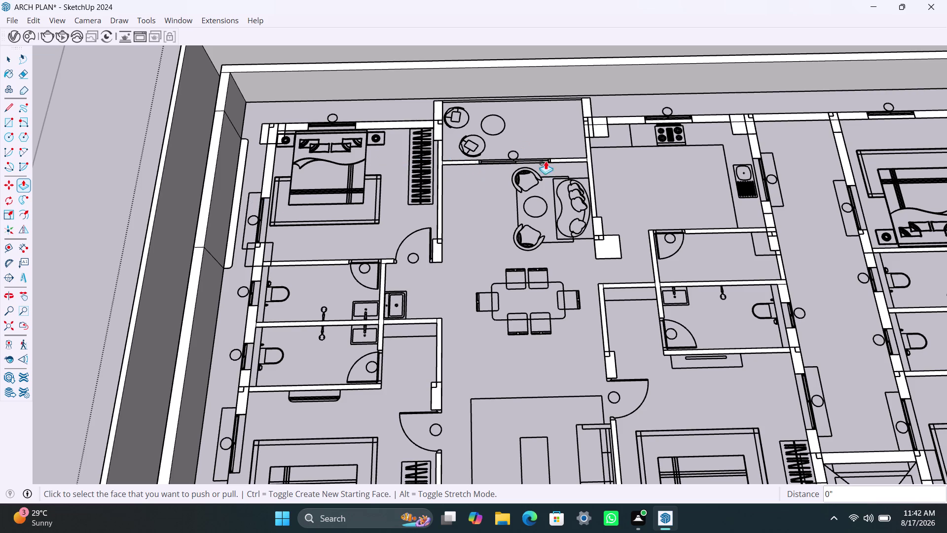
Push/Pull the bedroom's corner wall piece up to 10' 6".
click(263, 133)
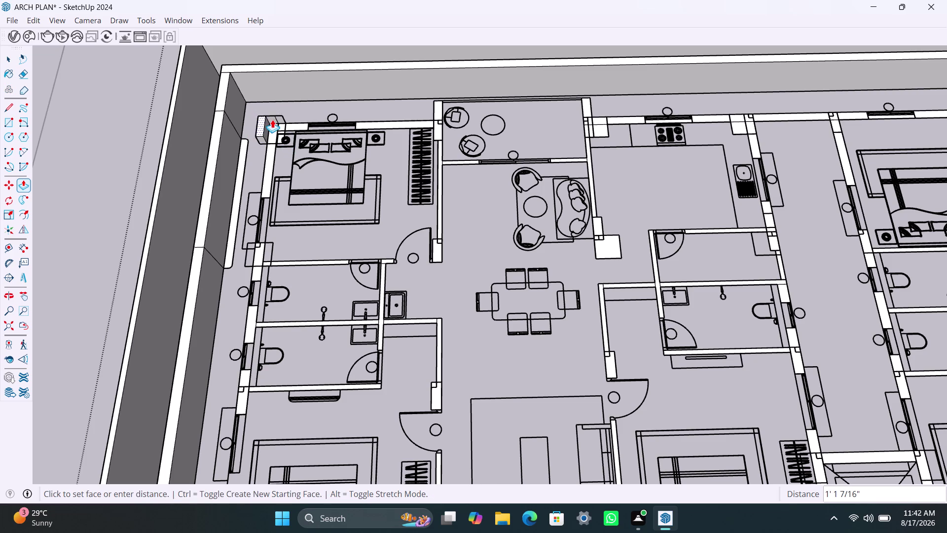
text(10)
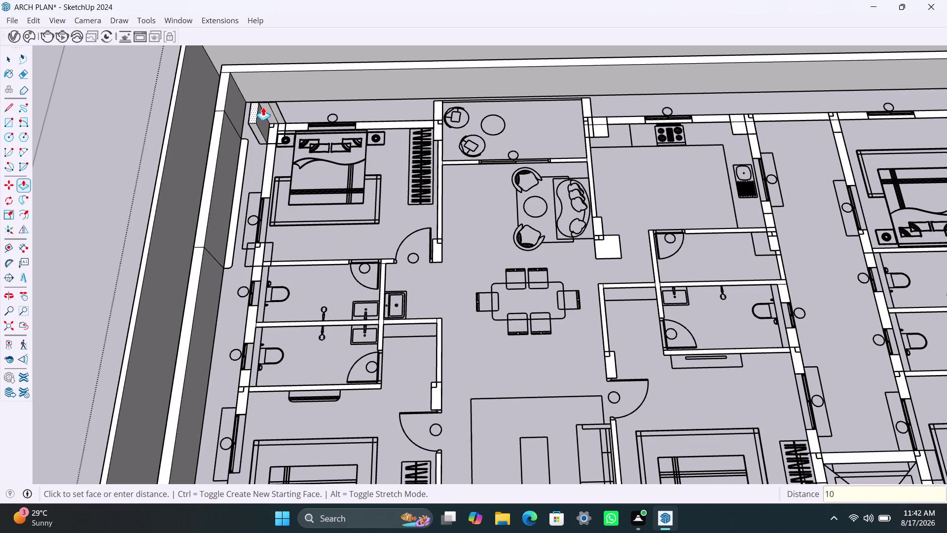
text('6)
text(")
key(Return)
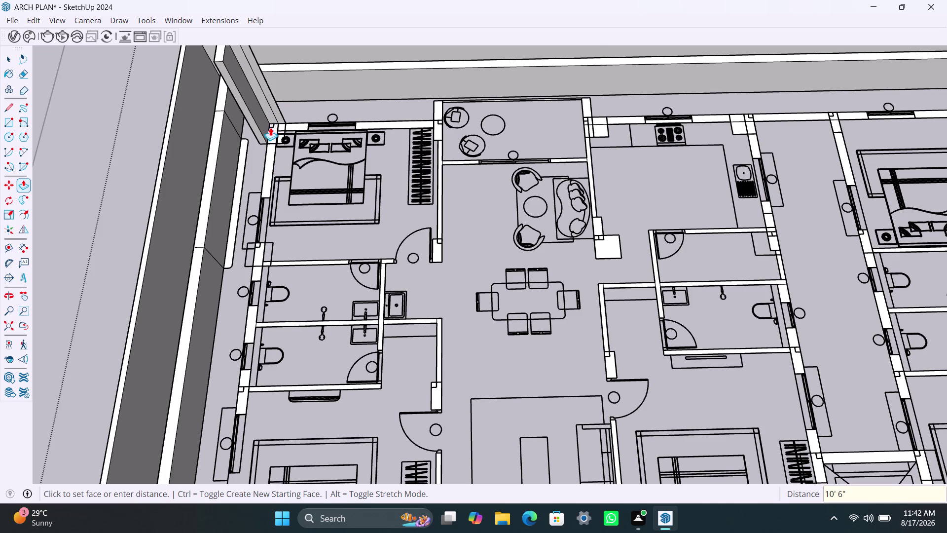
Repeat the 10' 6" height on the top wall pieces and the bedroom's left wall strip.
double_click(270, 127)
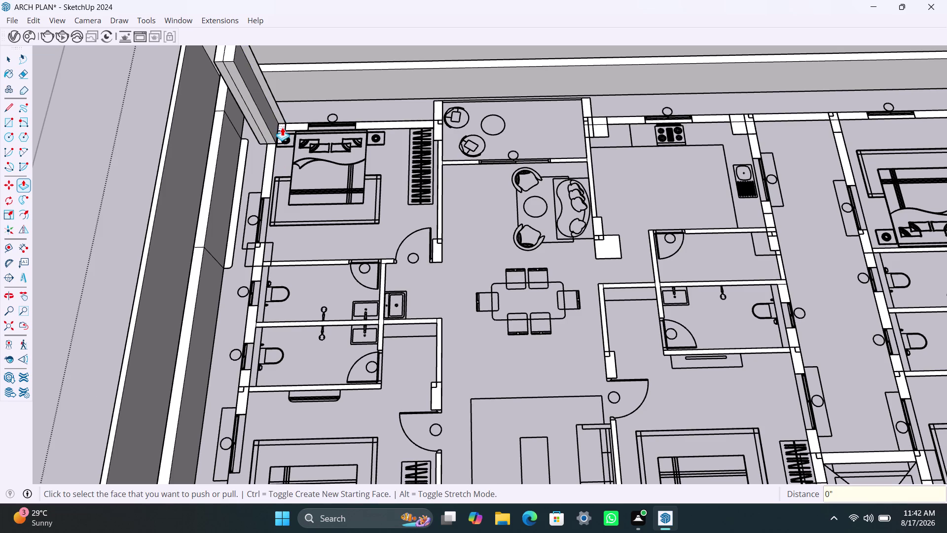
double_click(282, 128)
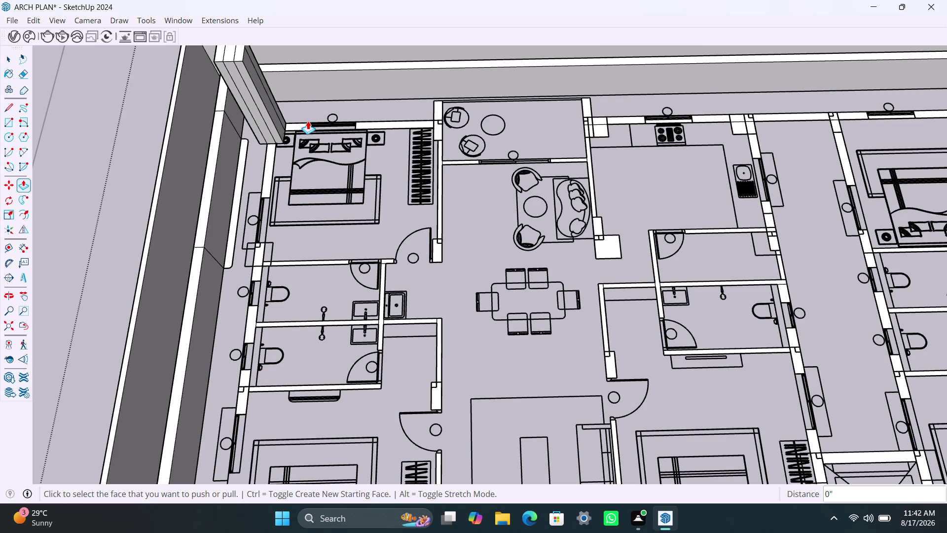
scroll(up, 3)
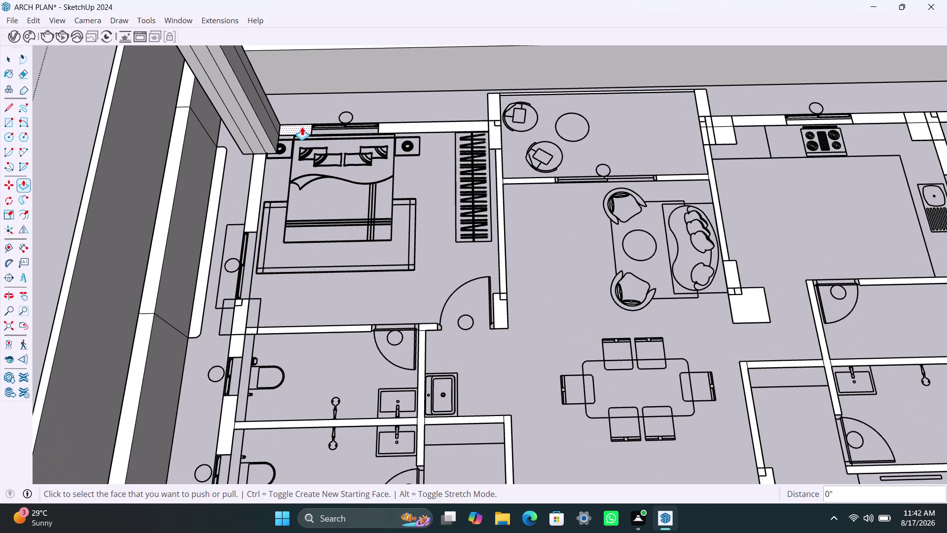
double_click(302, 127)
double_click(413, 127)
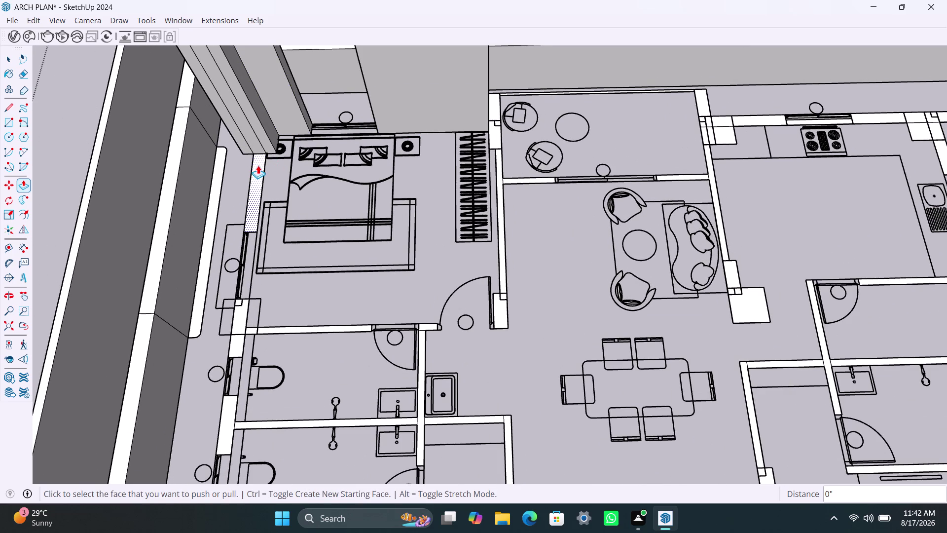
double_click(258, 165)
double_click(241, 311)
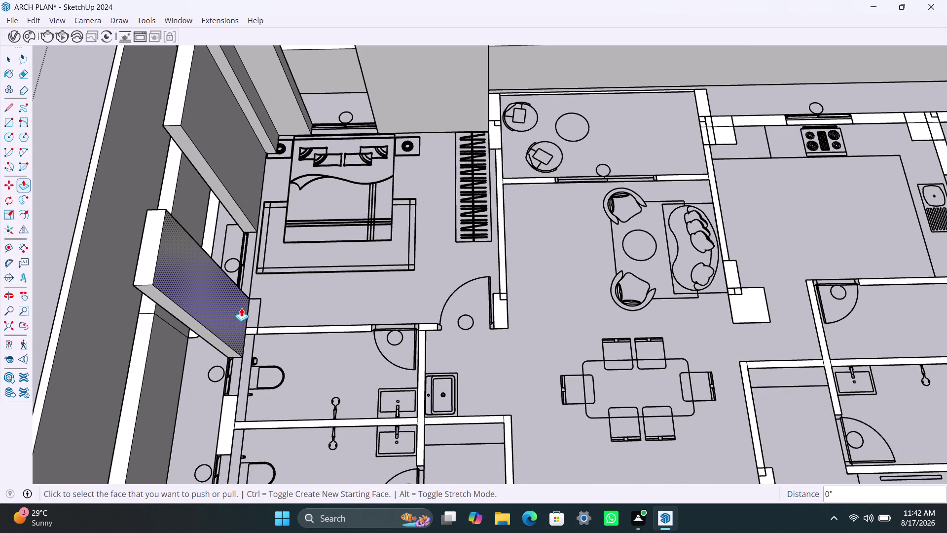
Raise the lower-left, bedroom–bathroom, bathroom side and bedroom-door walls to that height.
double_click(231, 401)
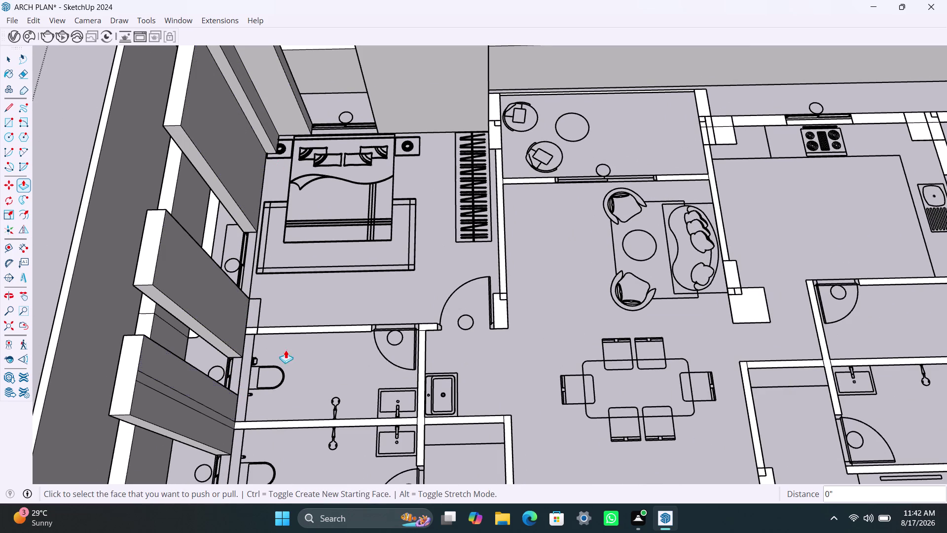
double_click(295, 327)
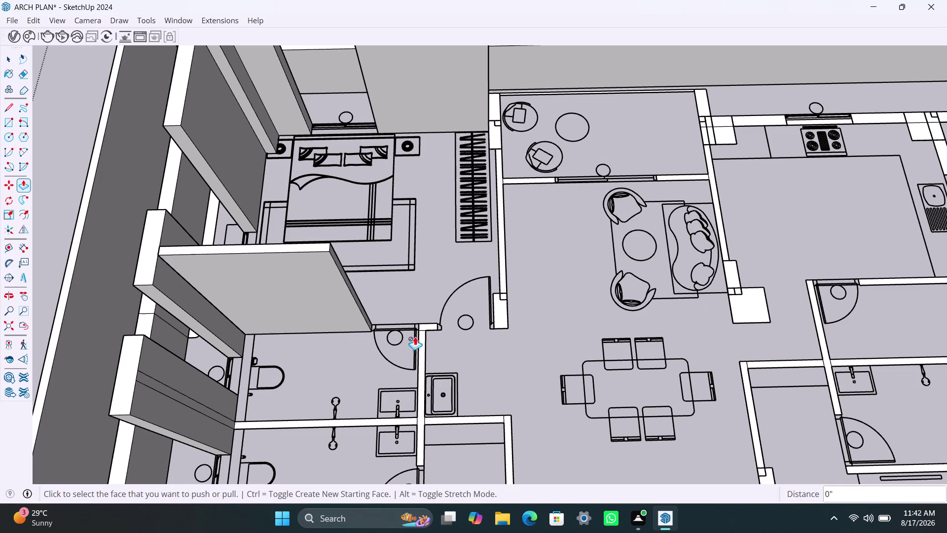
double_click(428, 328)
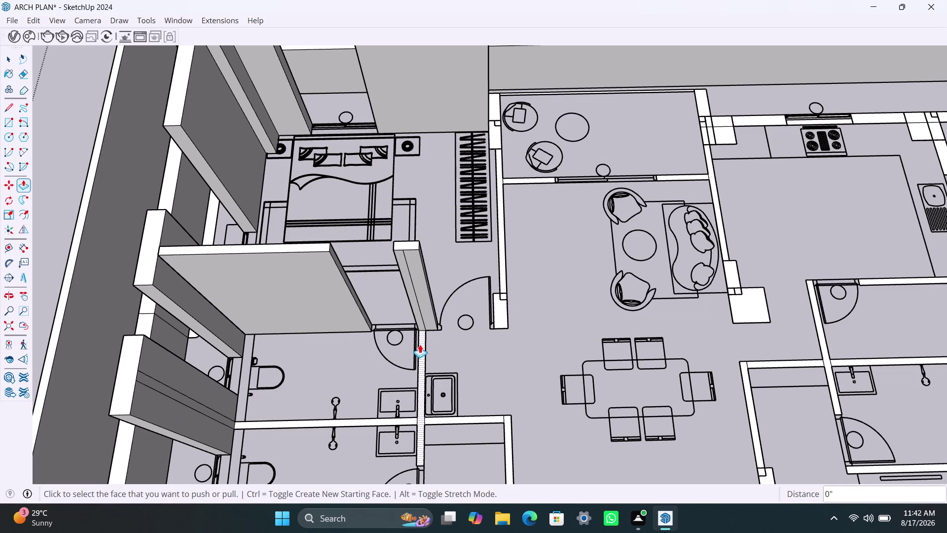
double_click(420, 344)
double_click(499, 310)
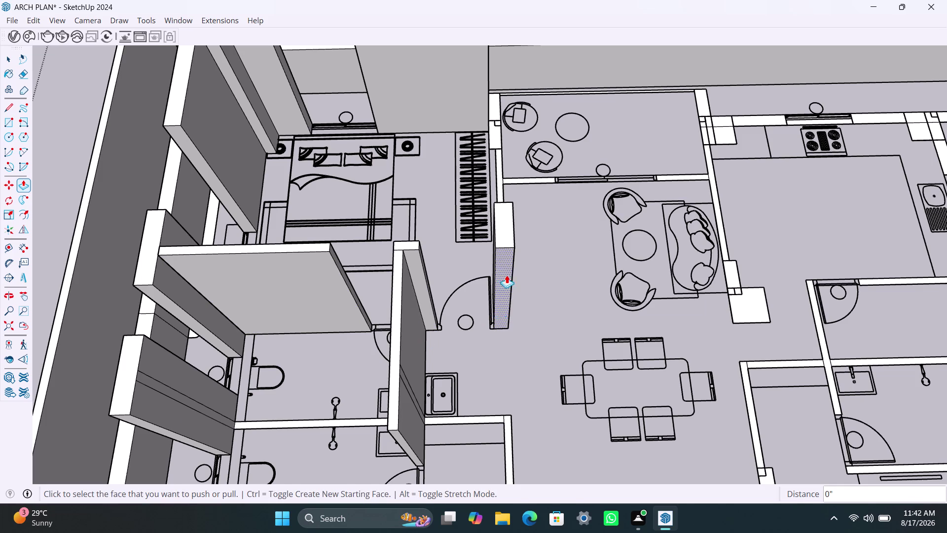
double_click(498, 176)
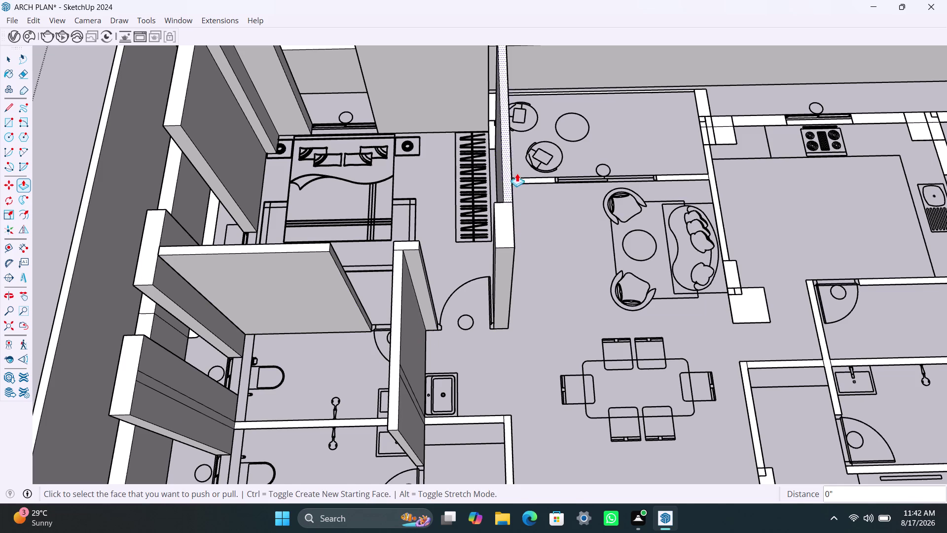
scroll(up, 3)
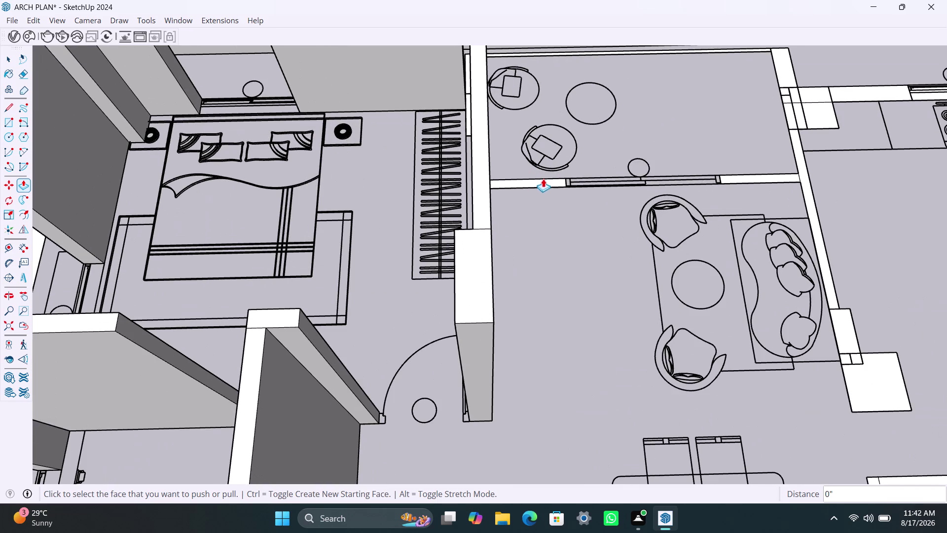
Raise the bedroom–balcony wall and the living room's right wall pieces to wall height.
double_click(549, 180)
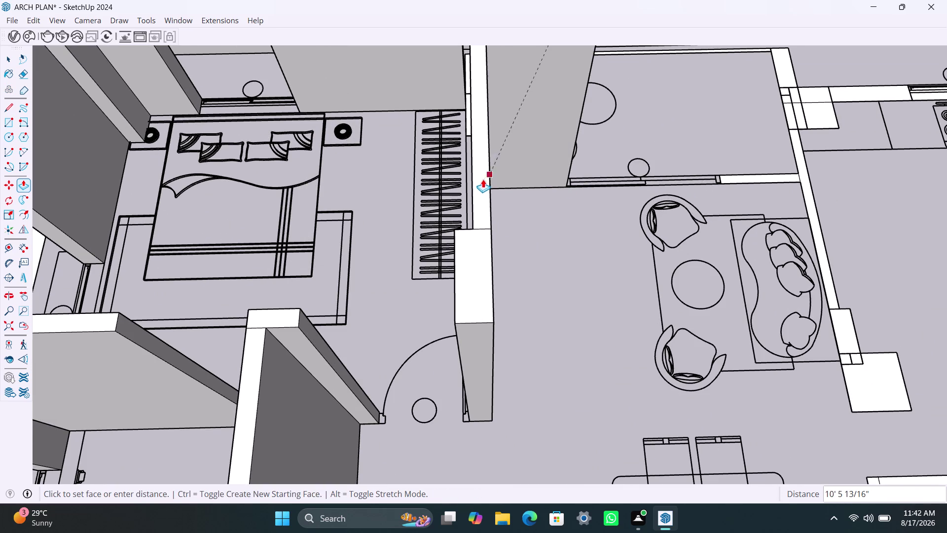
click(482, 182)
scroll(down, 3)
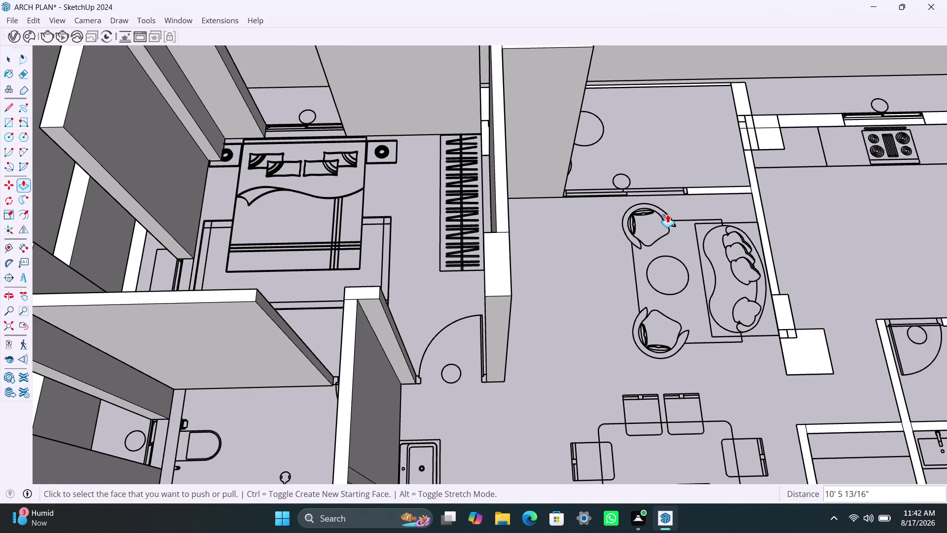
double_click(712, 188)
double_click(761, 209)
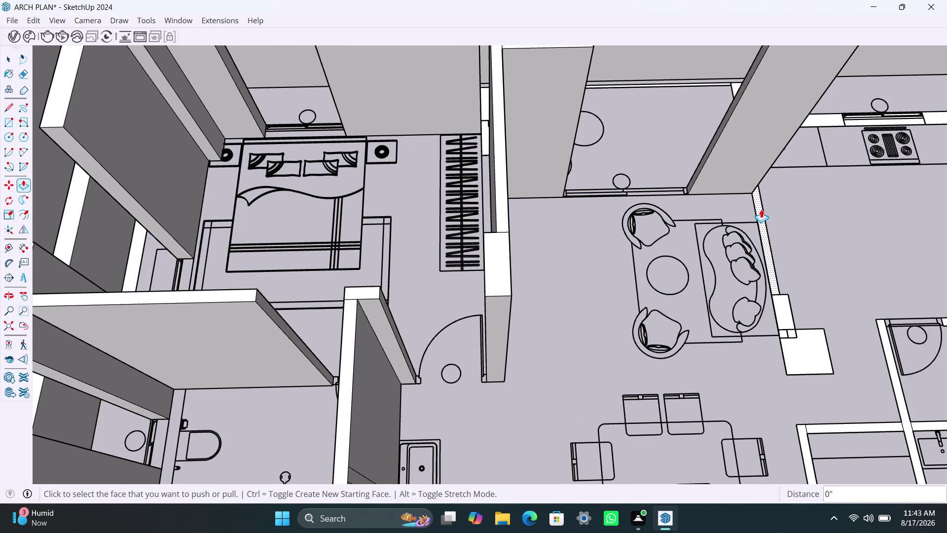
double_click(785, 297)
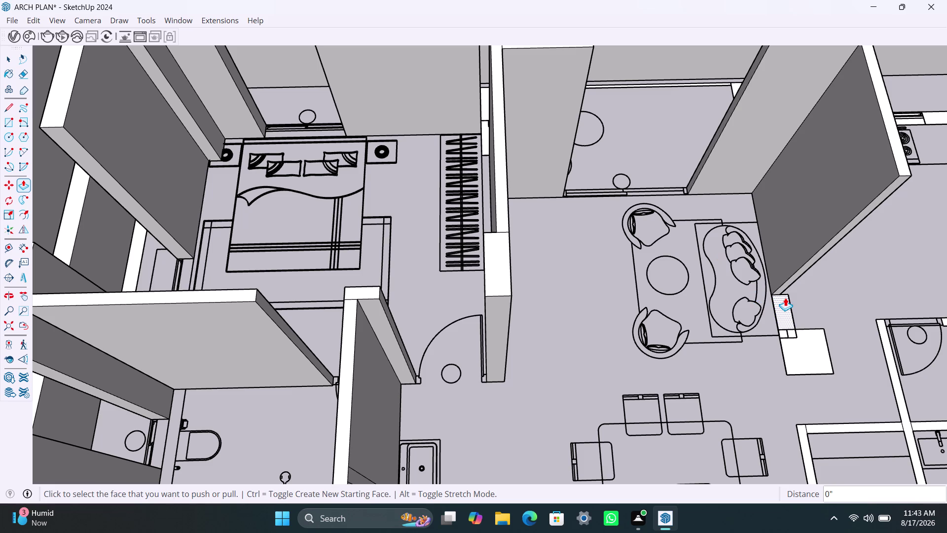
Pull up the square column beside the sofa, snapping its height to the wall top.
click(803, 346)
click(798, 346)
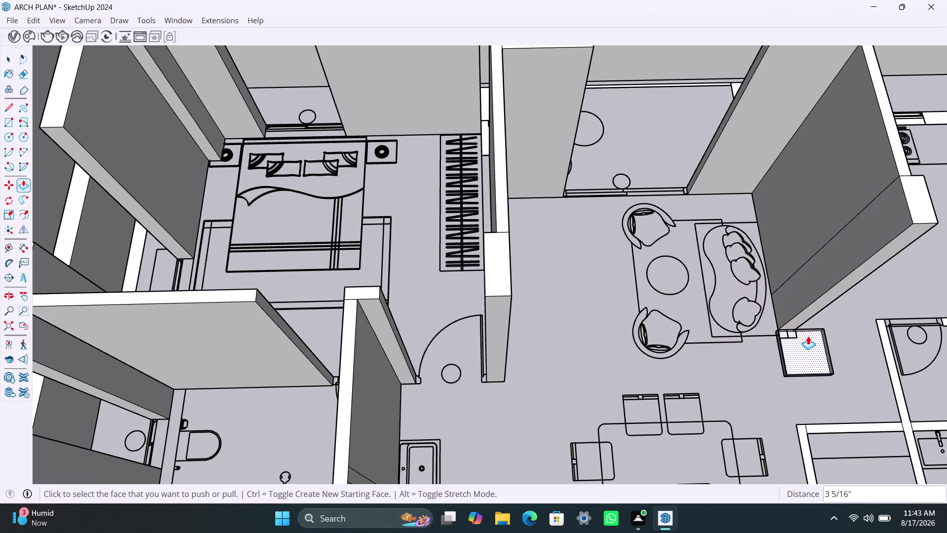
key(ctrl+z)
click(806, 333)
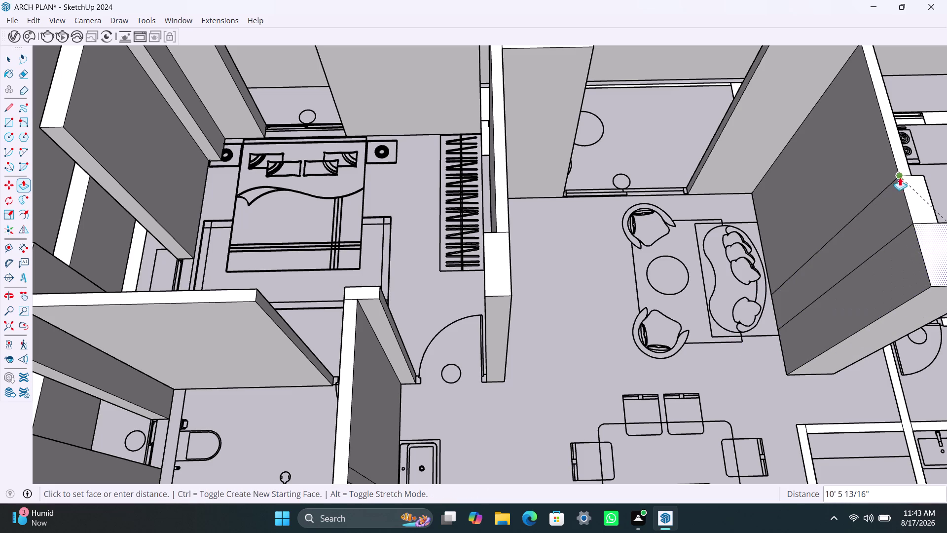
click(914, 184)
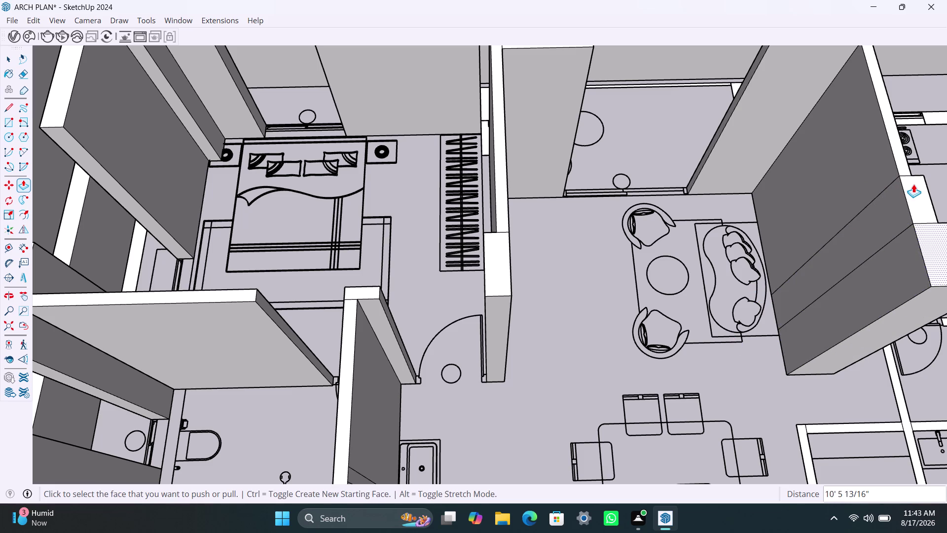
scroll(down, 3)
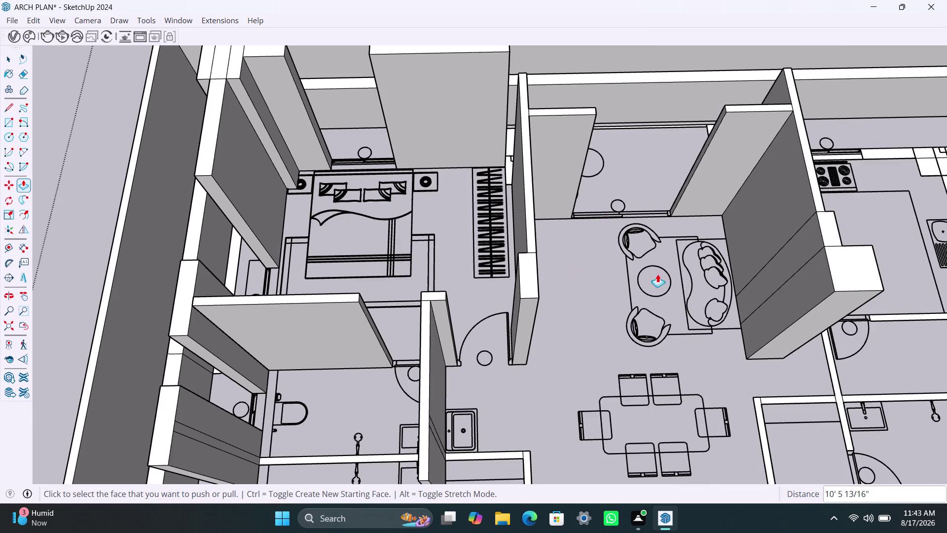
scroll(down, 3)
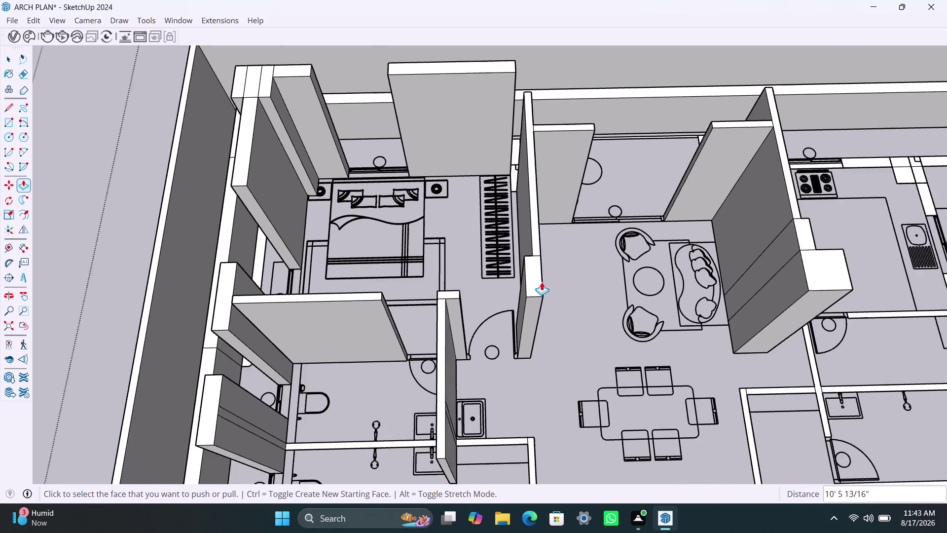
middle_drag(553, 242, 483, 317)
scroll(up, 3)
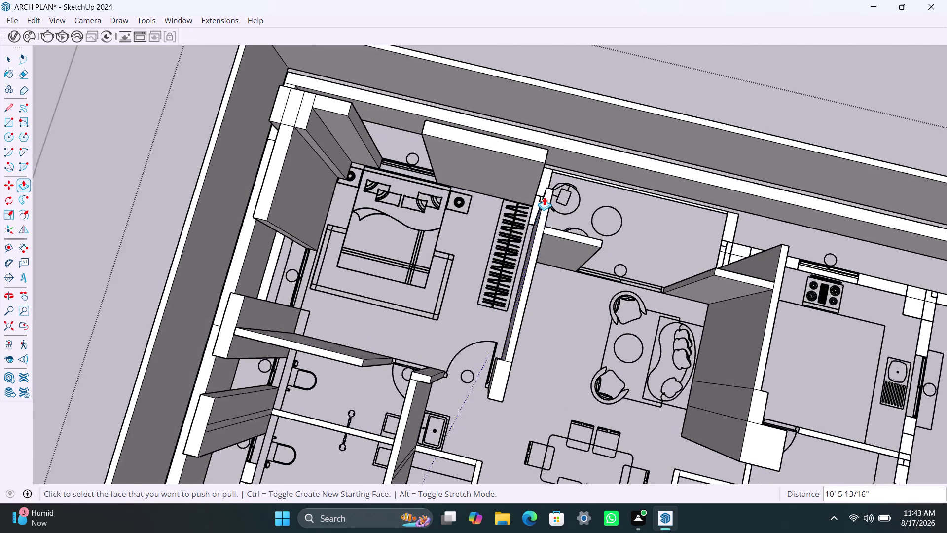
scroll(up, 3)
Raise the balcony's thin outer wall strip to full height.
double_click(543, 165)
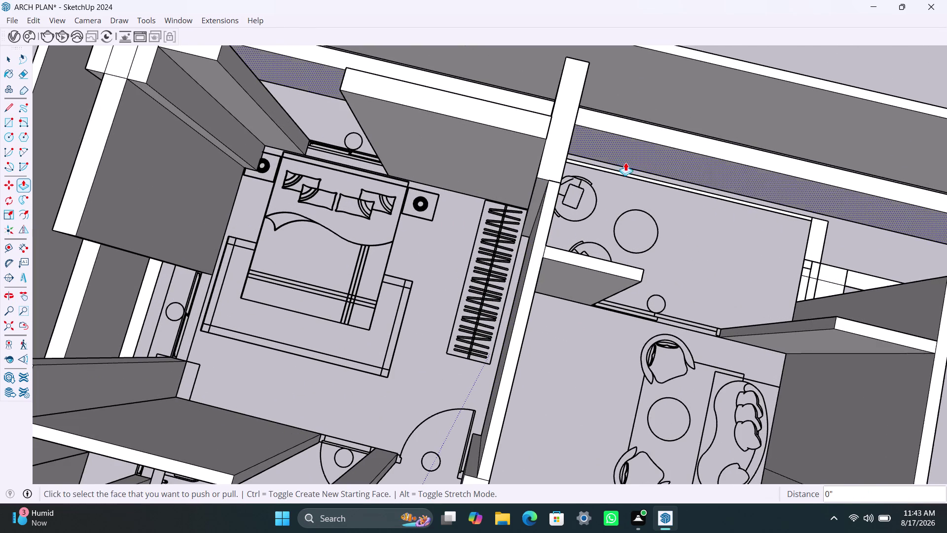
scroll(up, 3)
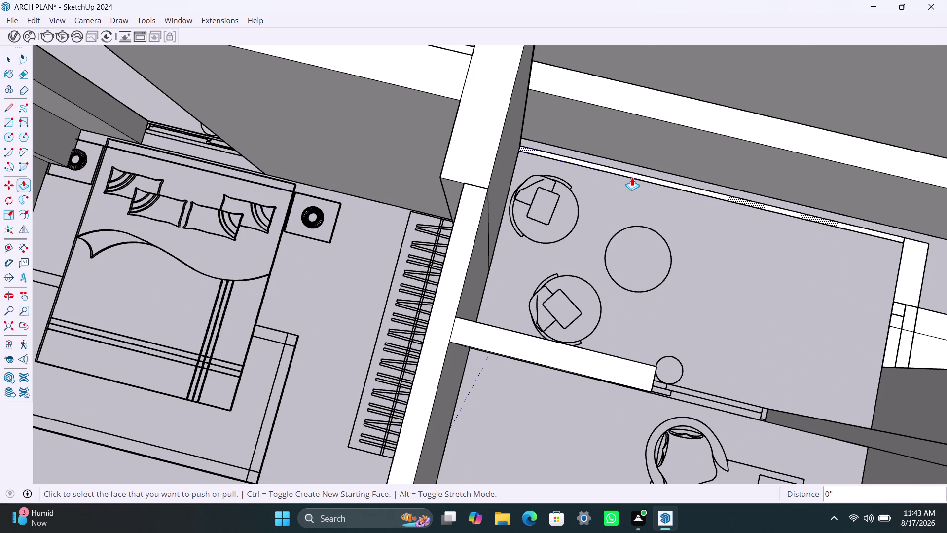
double_click(632, 177)
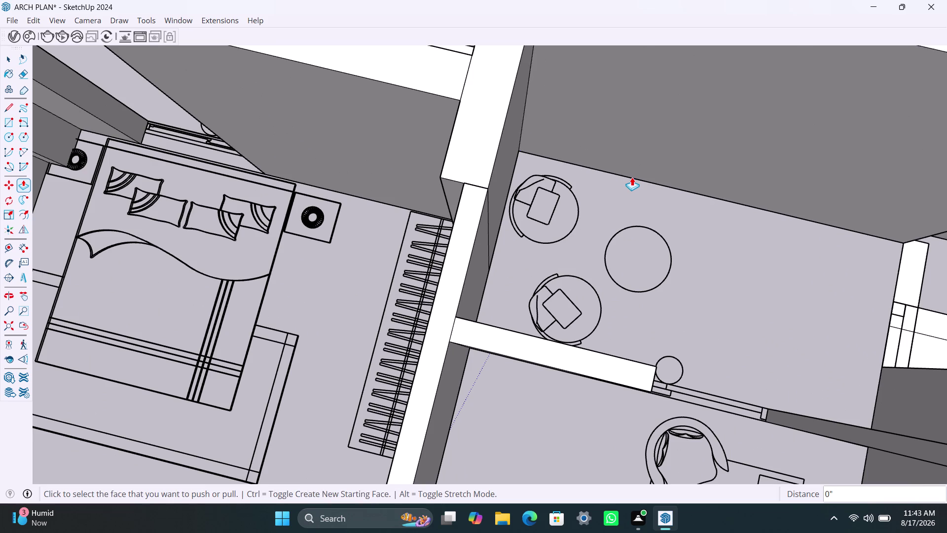
scroll(down, 3)
scroll(down, 3)
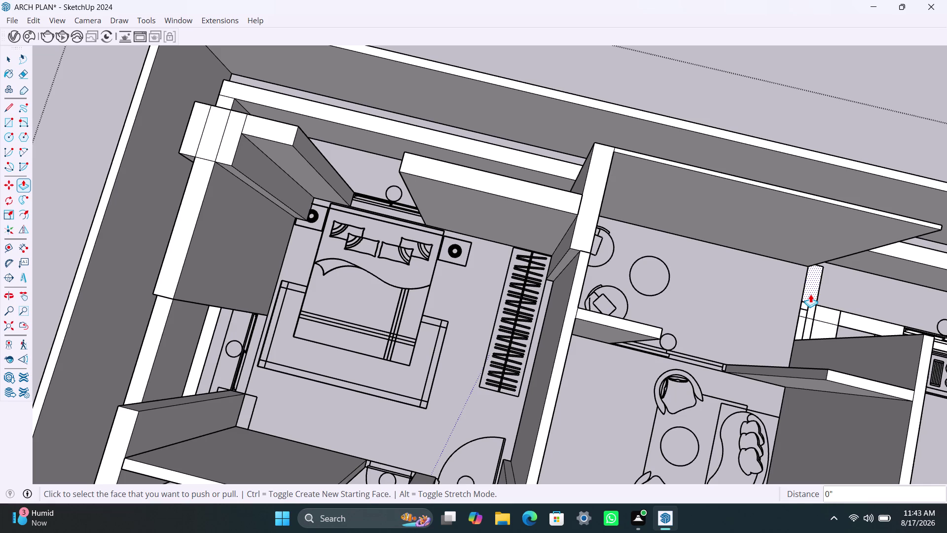
Raise the short wall pieces at the balcony's right end to full height.
double_click(811, 294)
double_click(808, 313)
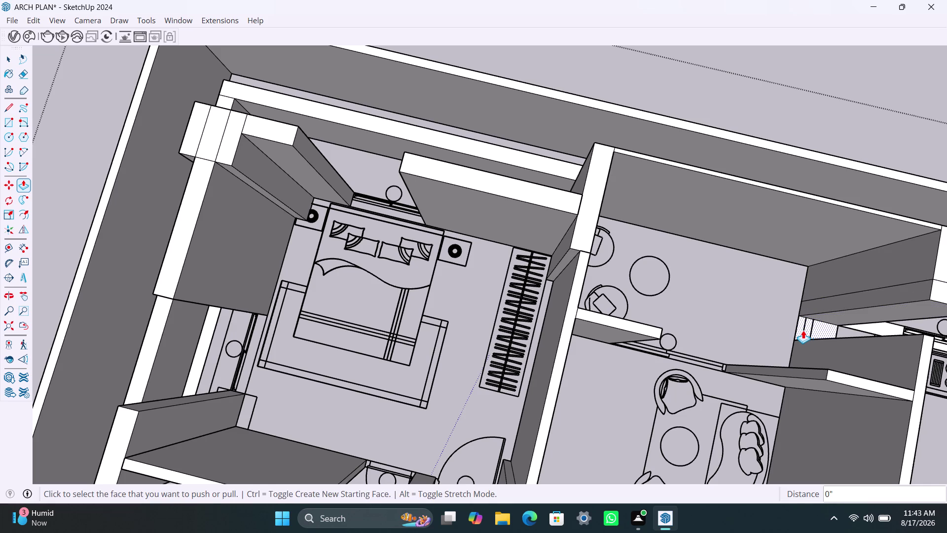
double_click(803, 330)
scroll(down, 3)
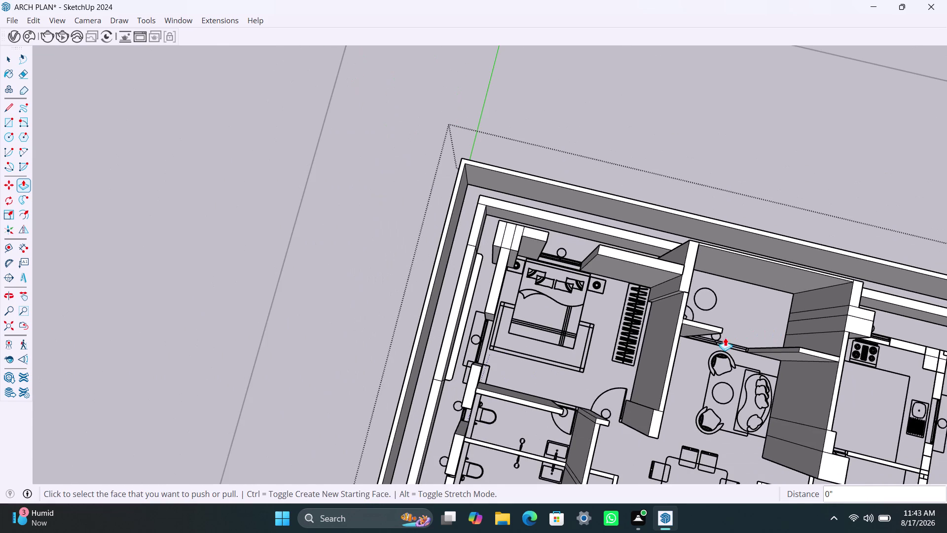
Raise the wall between the two bathrooms and the walls by the sink and dining area.
scroll(down, 3)
middle_drag(528, 372, 521, 274)
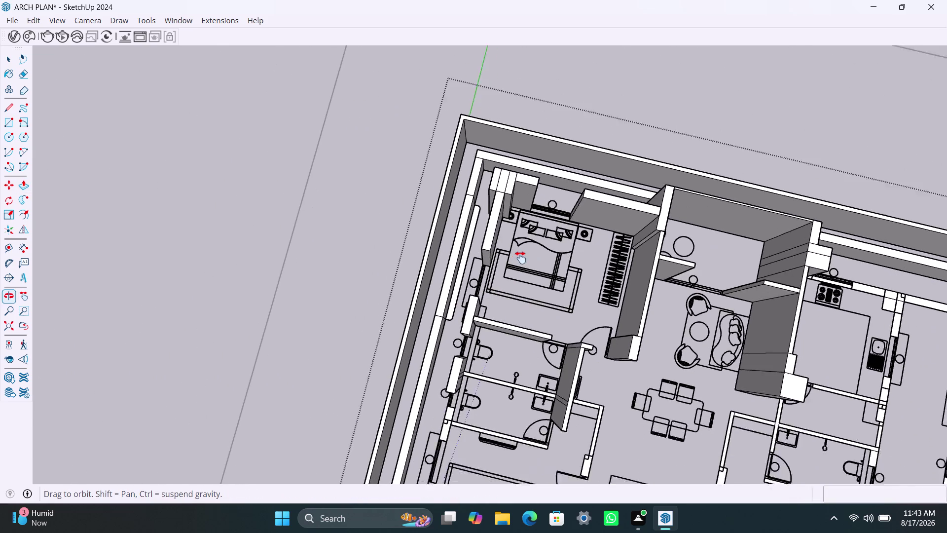
middle_drag(521, 275, 512, 225)
scroll(up, 3)
double_click(471, 286)
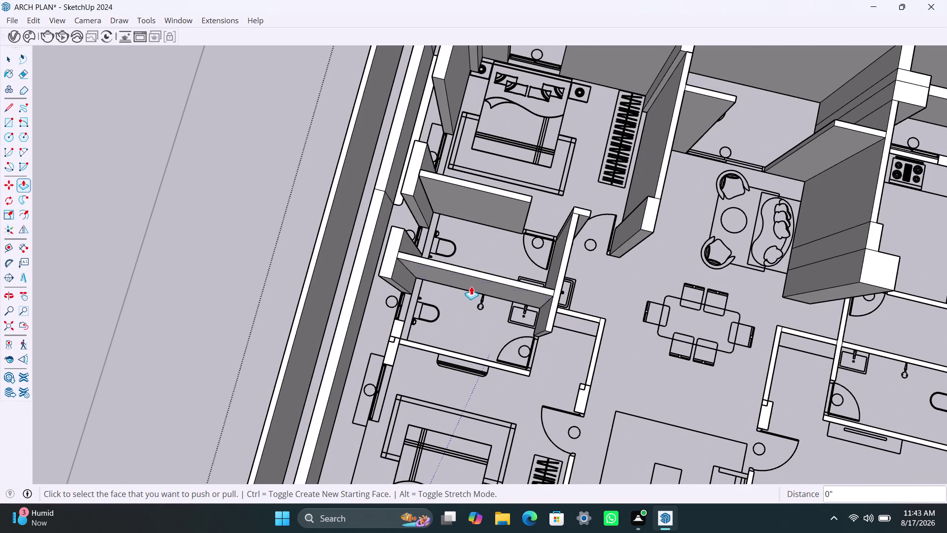
scroll(up, 3)
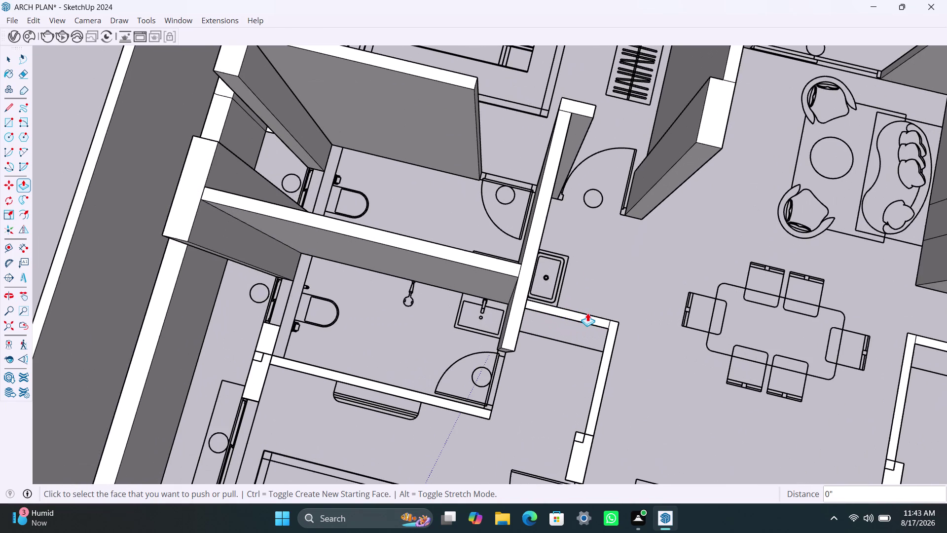
double_click(591, 317)
double_click(612, 345)
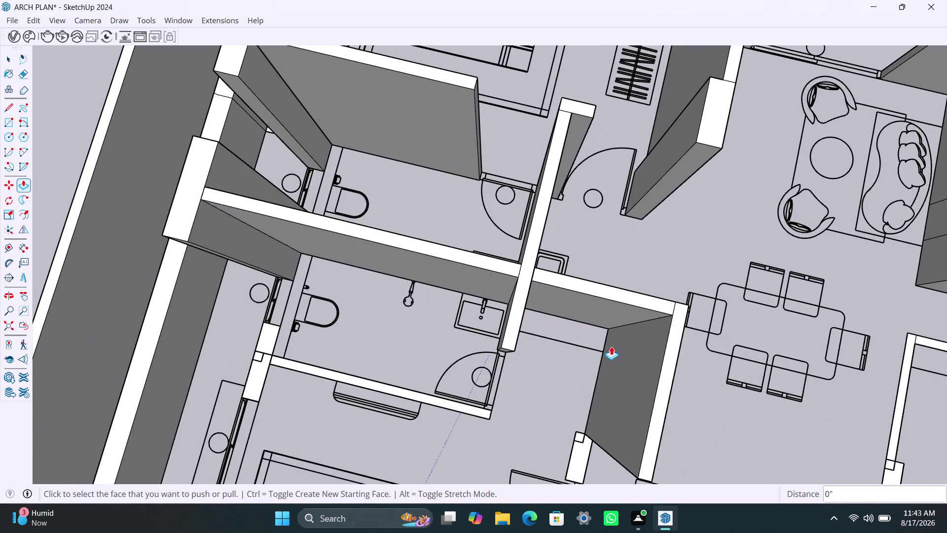
Raise the corridor wall piece and the walls below and beside the lower bathroom.
double_click(583, 455)
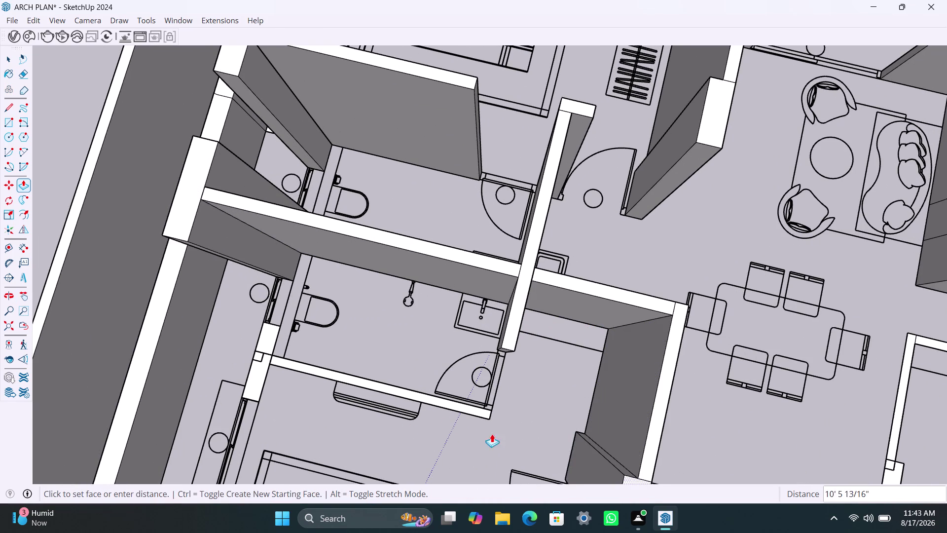
click(660, 402)
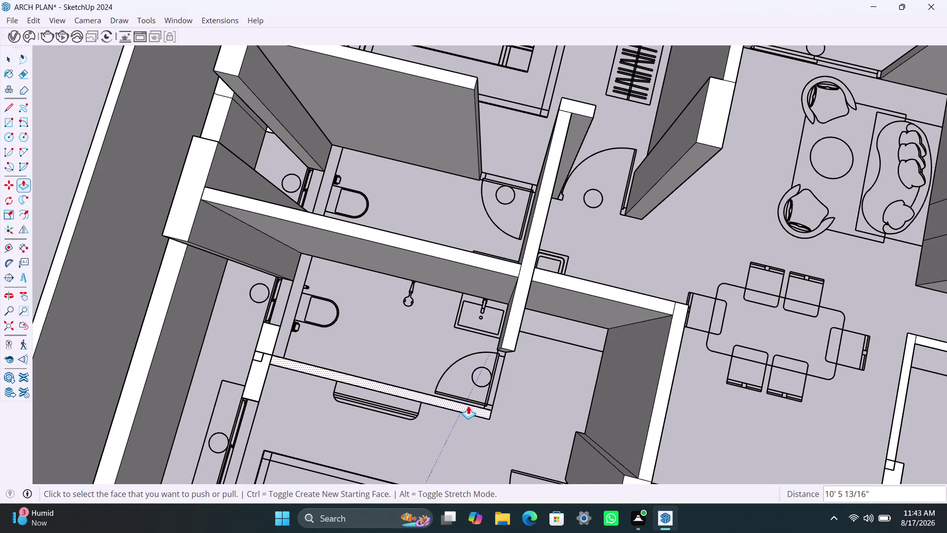
double_click(470, 409)
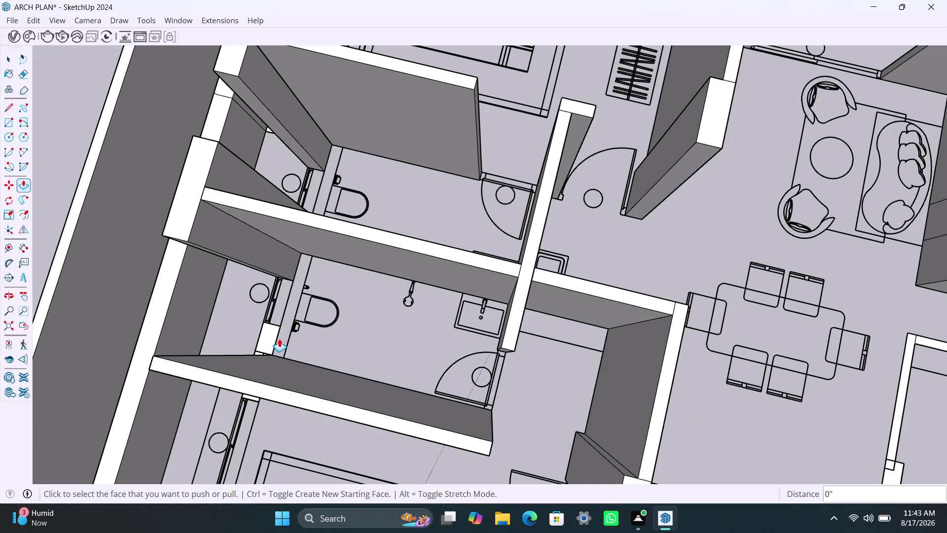
double_click(272, 334)
scroll(down, 3)
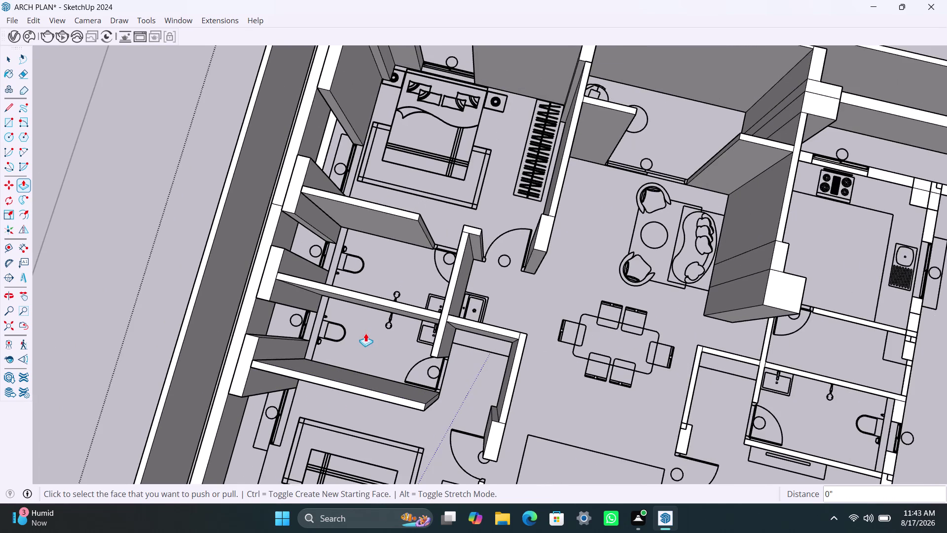
middle_drag(365, 333, 378, 193)
scroll(up, 3)
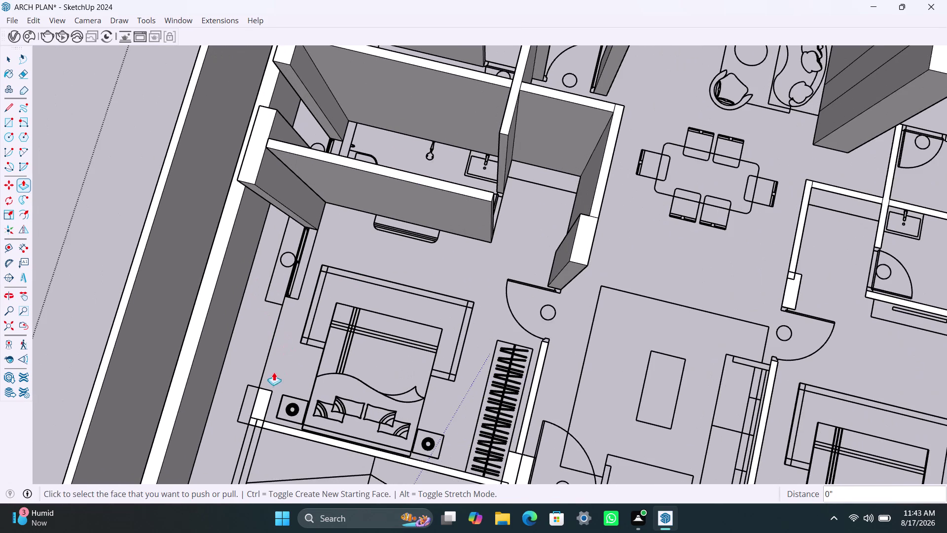
scroll(down, 3)
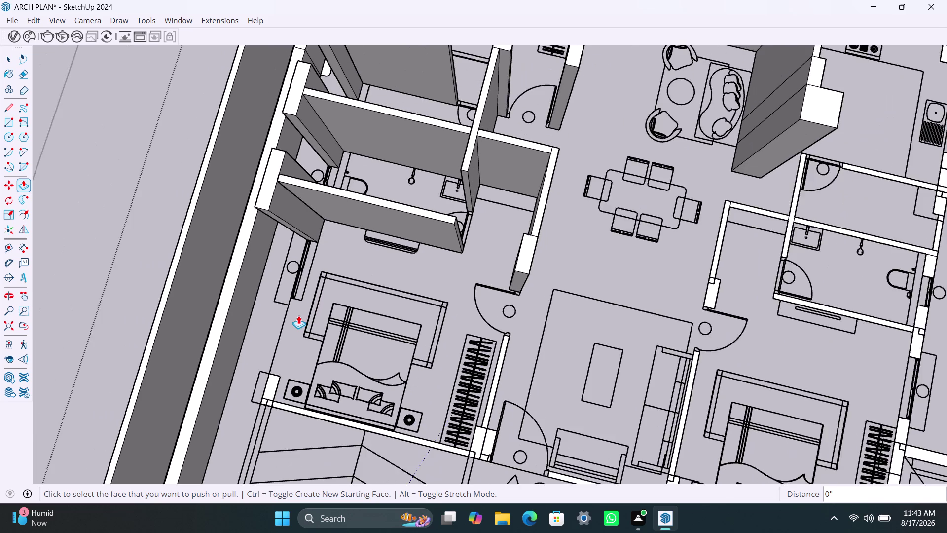
scroll(down, 3)
middle_drag(282, 332, 388, 287)
scroll(down, 3)
scroll(up, 3)
scroll(up, 3)
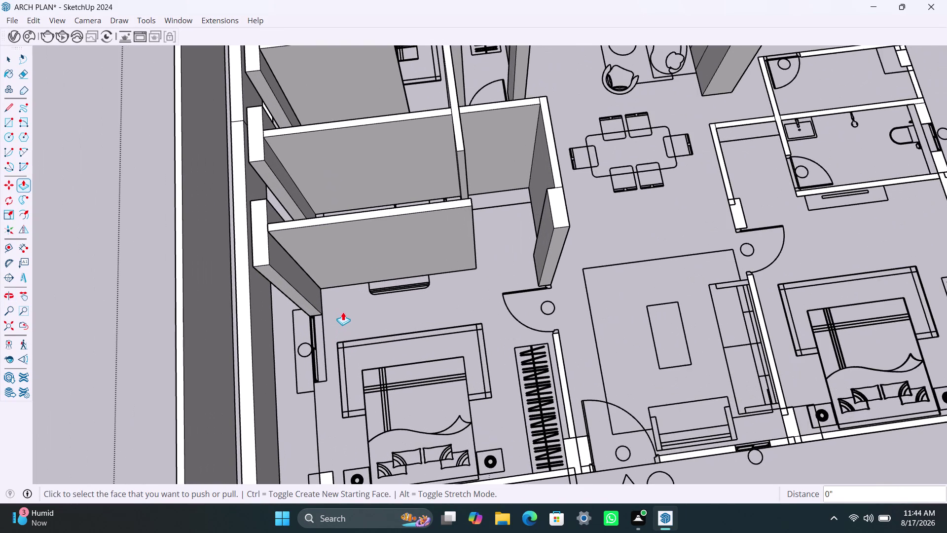
Draw a rectangle across the gap in the lower bedroom's left wall.
key(r)
scroll(up, 3)
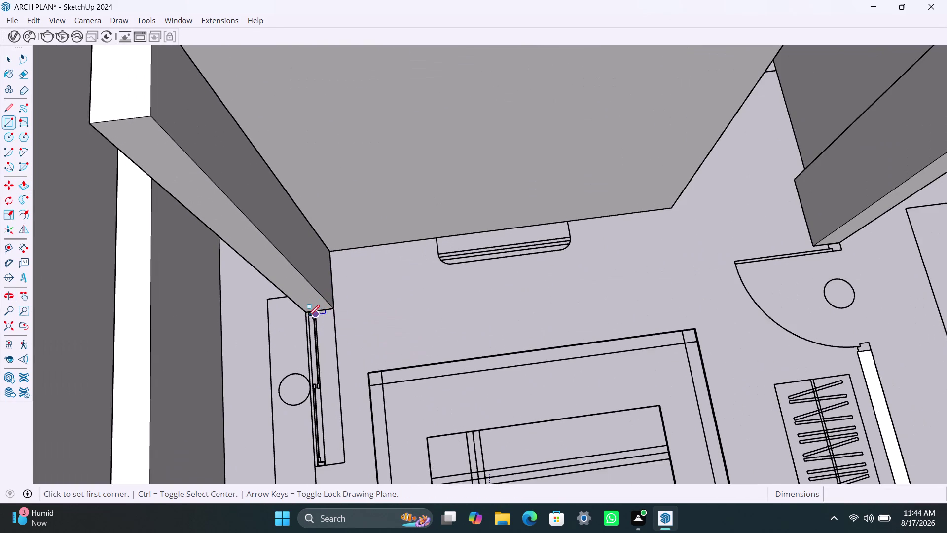
scroll(down, 3)
scroll(down, 3)
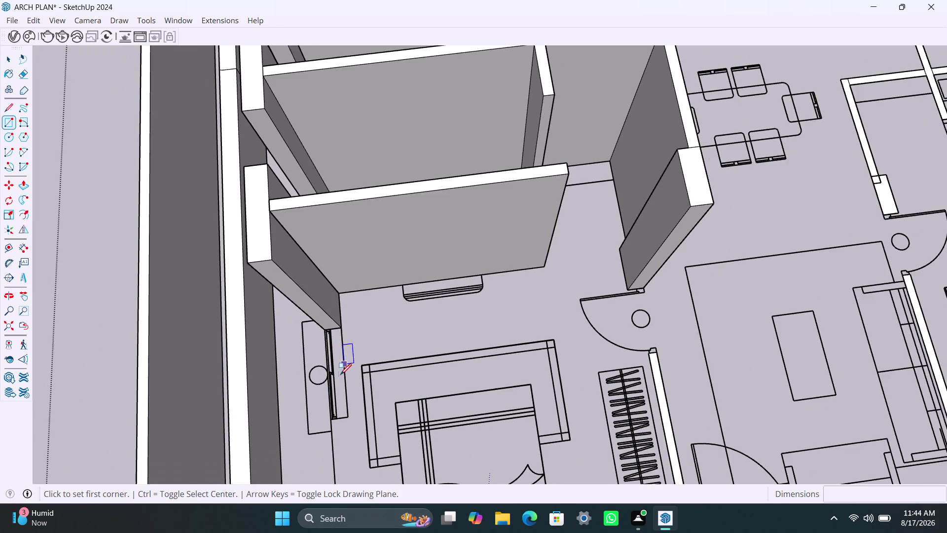
scroll(down, 3)
scroll(down, 3)
middle_drag(347, 421, 295, 305)
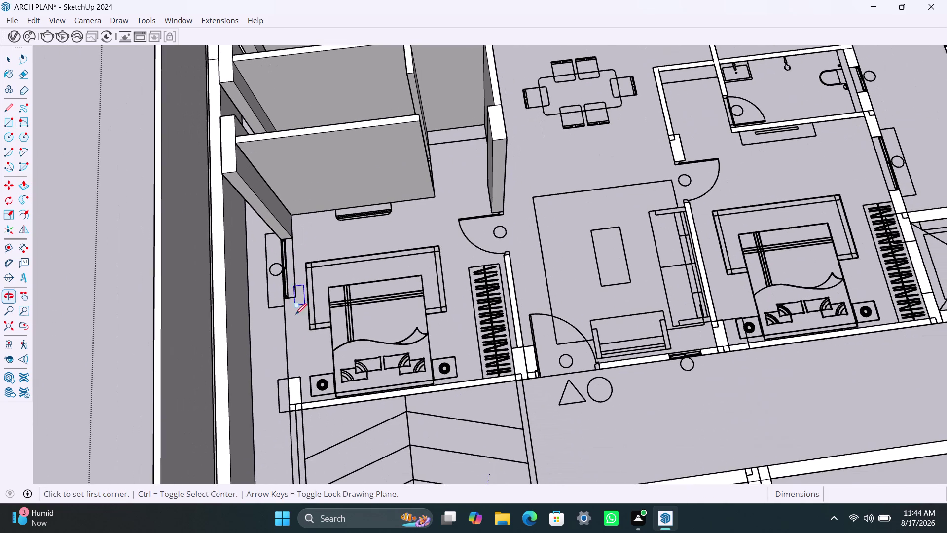
click(298, 375)
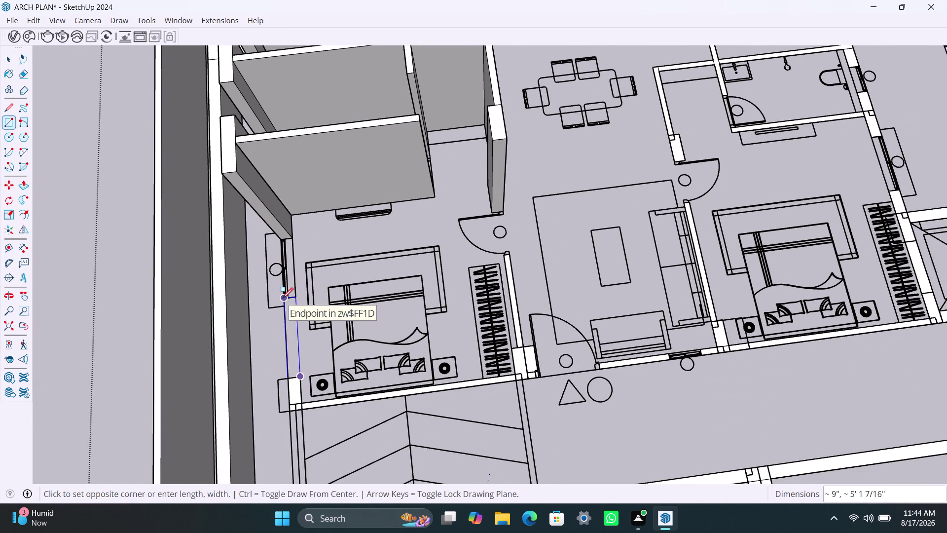
click(282, 298)
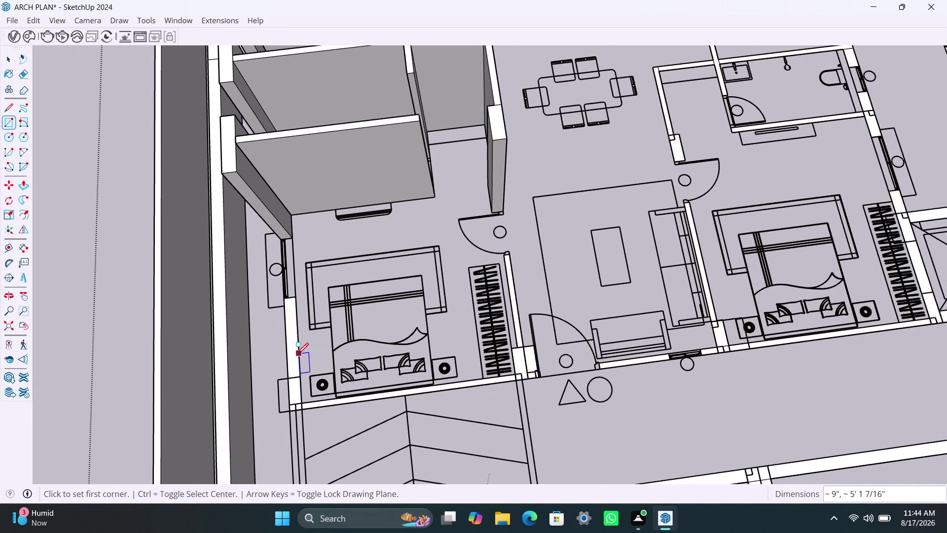
key(space)
Raise the new rectangle, the bedroom corner piece and the bedroom's bottom wall to full height.
text(P)
double_click(296, 353)
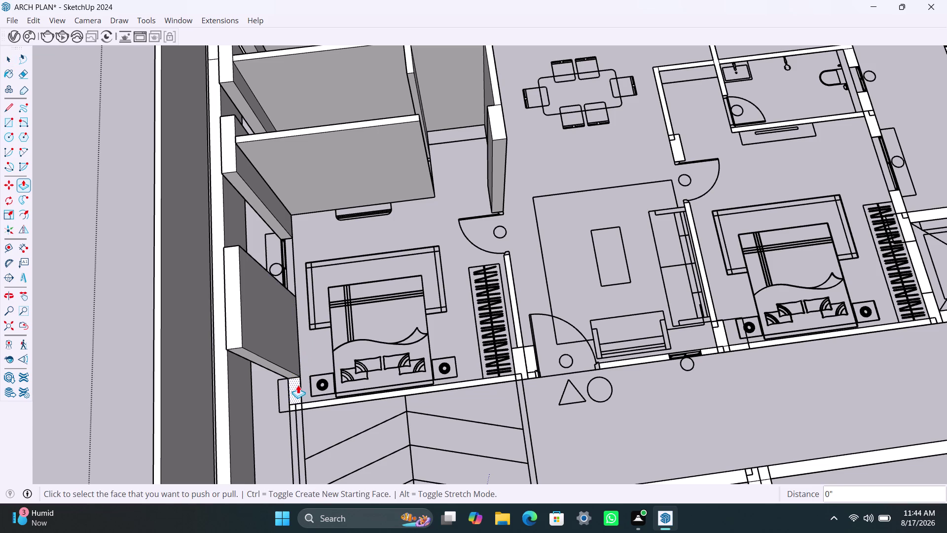
double_click(298, 385)
scroll(up, 3)
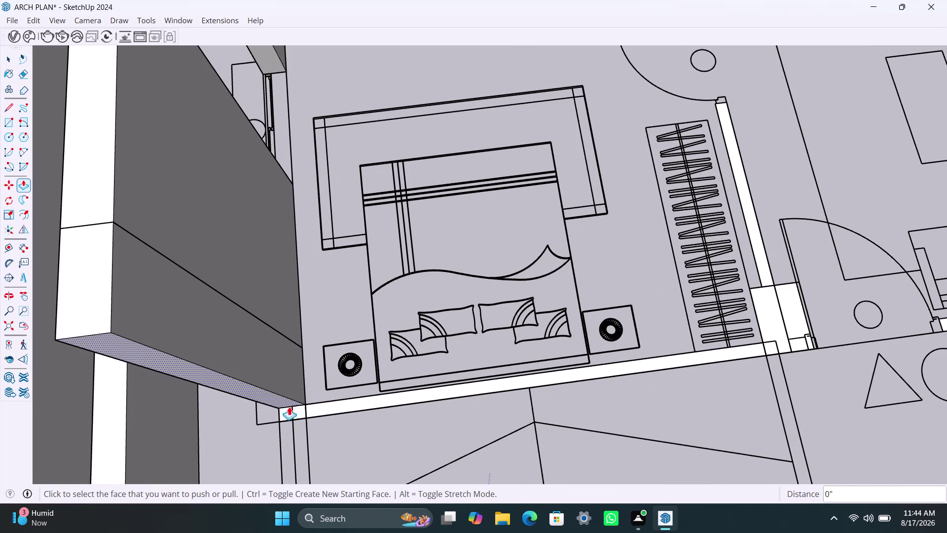
double_click(289, 409)
Raise the wall end, short pieces and long wall beside the wardrobe, plus the door piece.
scroll(down, 3)
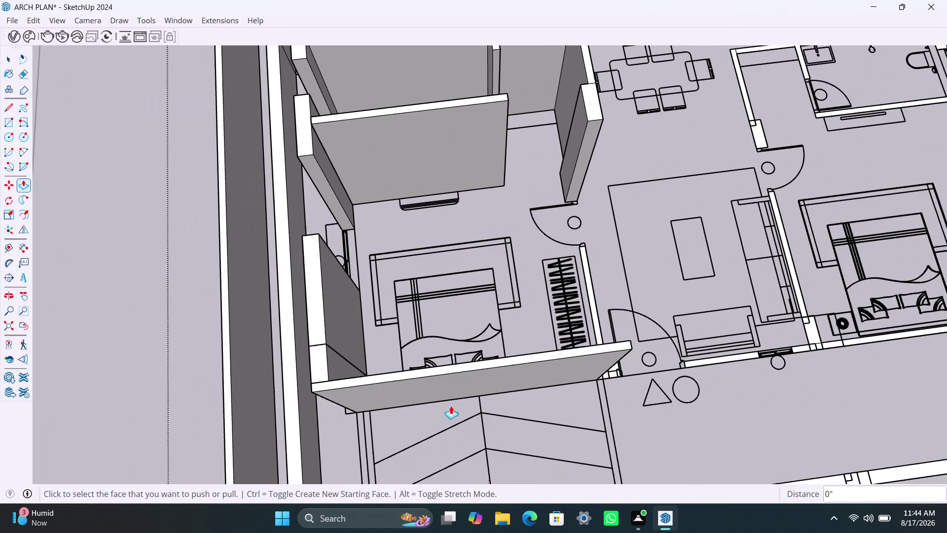
middle_drag(484, 412, 306, 422)
scroll(up, 3)
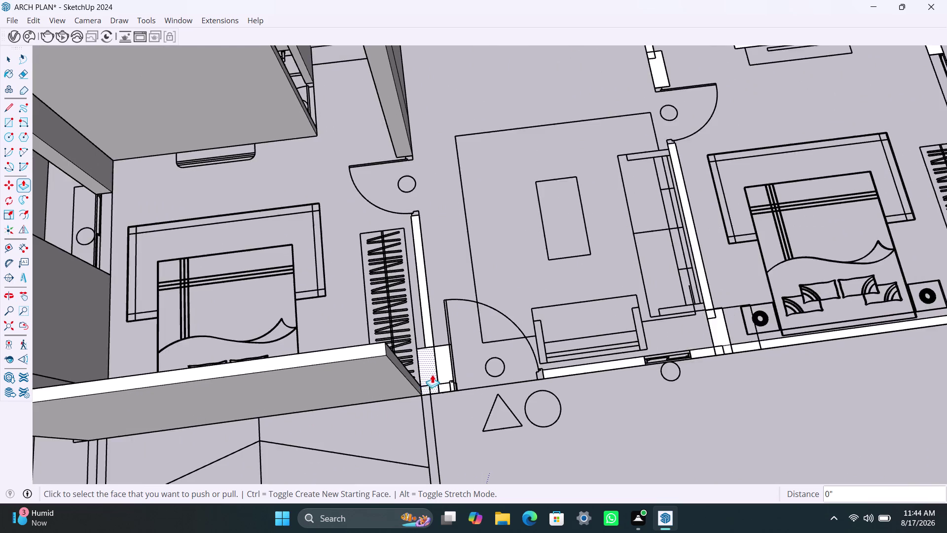
scroll(up, 3)
double_click(434, 371)
double_click(451, 368)
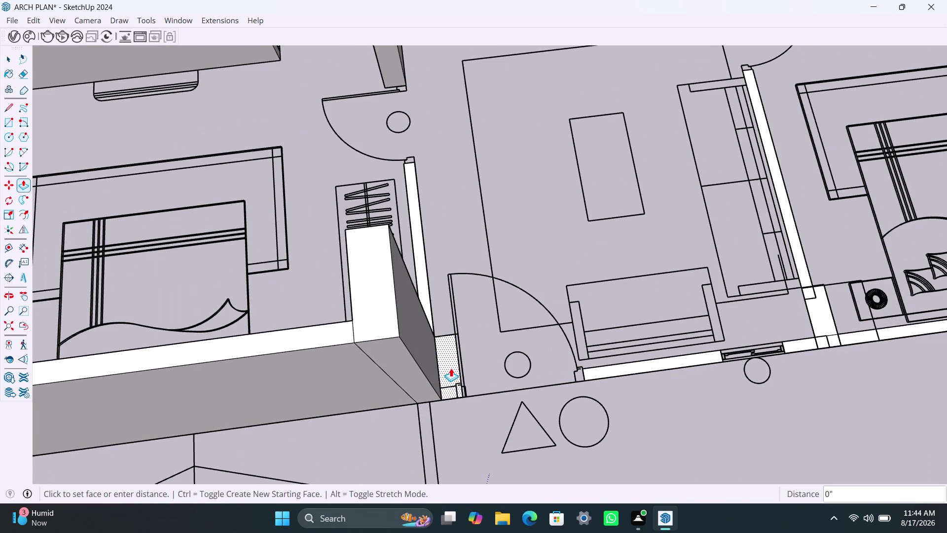
double_click(411, 190)
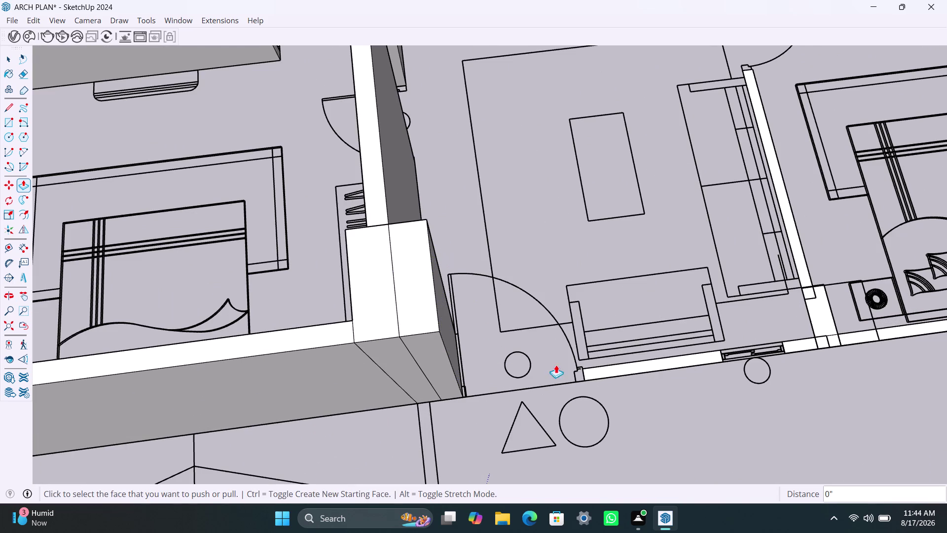
double_click(612, 367)
Raise the next bedroom's long bottom wall, its corner wall end and side wall piece.
scroll(down, 3)
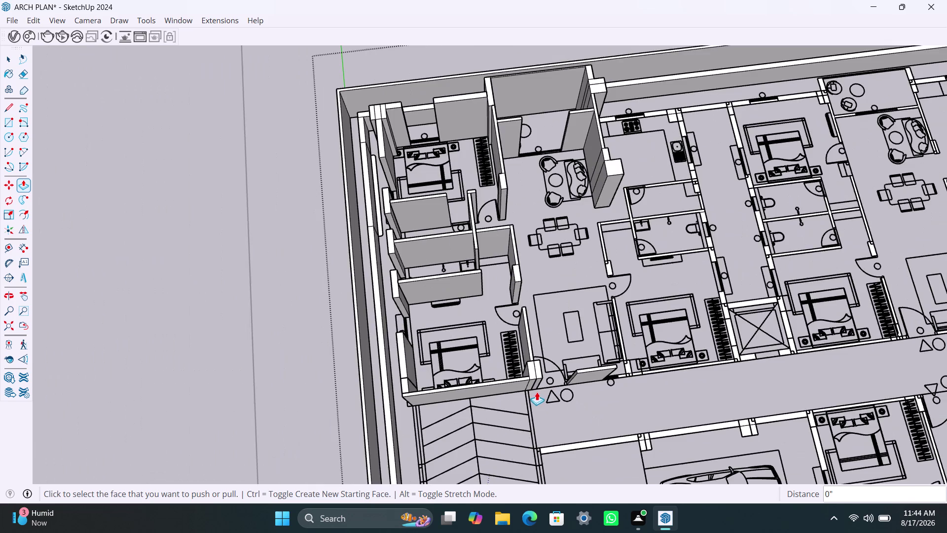
middle_drag(538, 394, 303, 365)
scroll(up, 3)
scroll(up, 3)
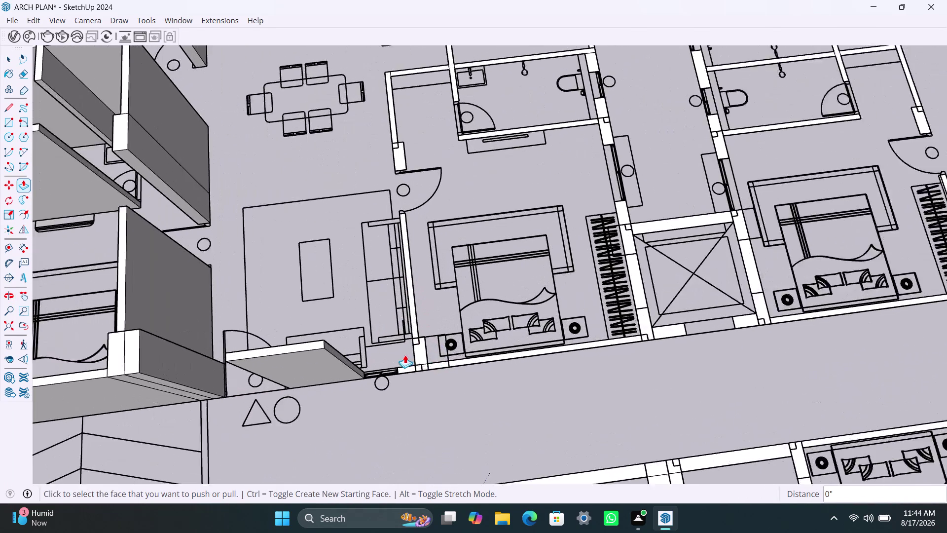
scroll(up, 3)
scroll(up, 3)
double_click(413, 372)
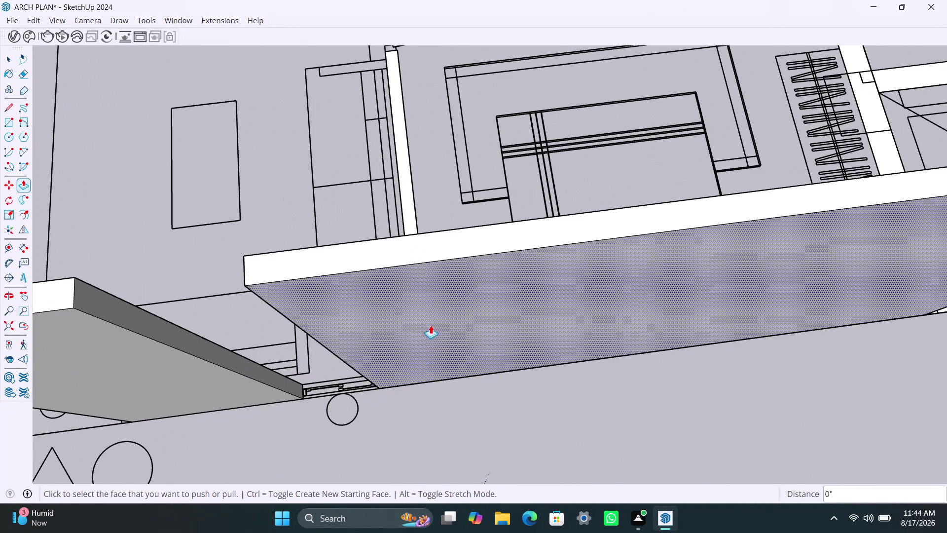
scroll(down, 3)
middle_drag(417, 327, 418, 417)
scroll(up, 3)
double_click(423, 282)
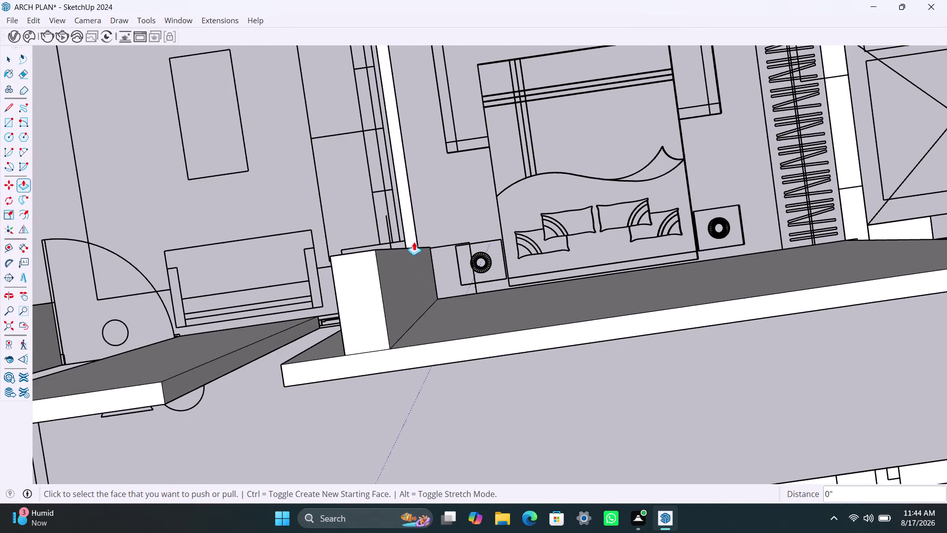
double_click(410, 210)
Raise the L-shaped walls around the dining area and the vertical wall beside the bathroom.
scroll(down, 3)
scroll(down, 3)
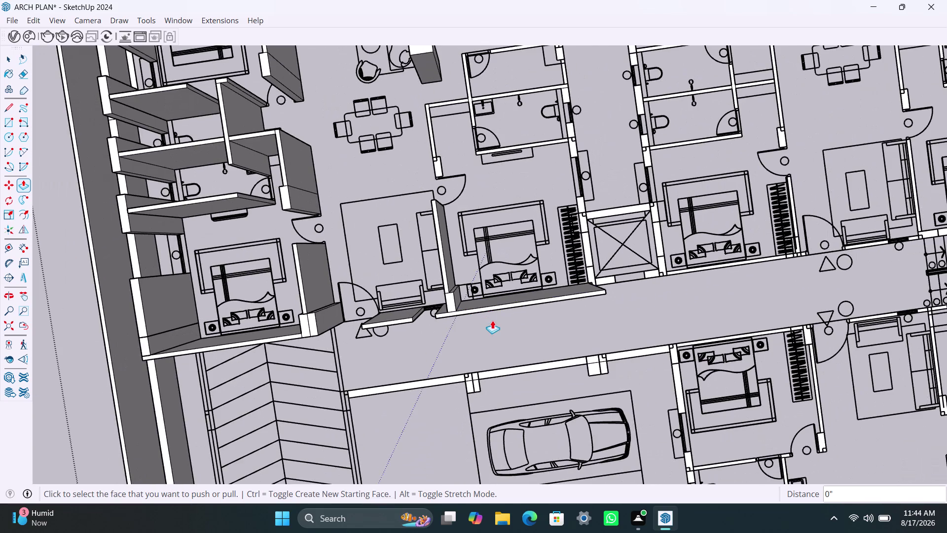
middle_drag(491, 317, 480, 407)
scroll(up, 3)
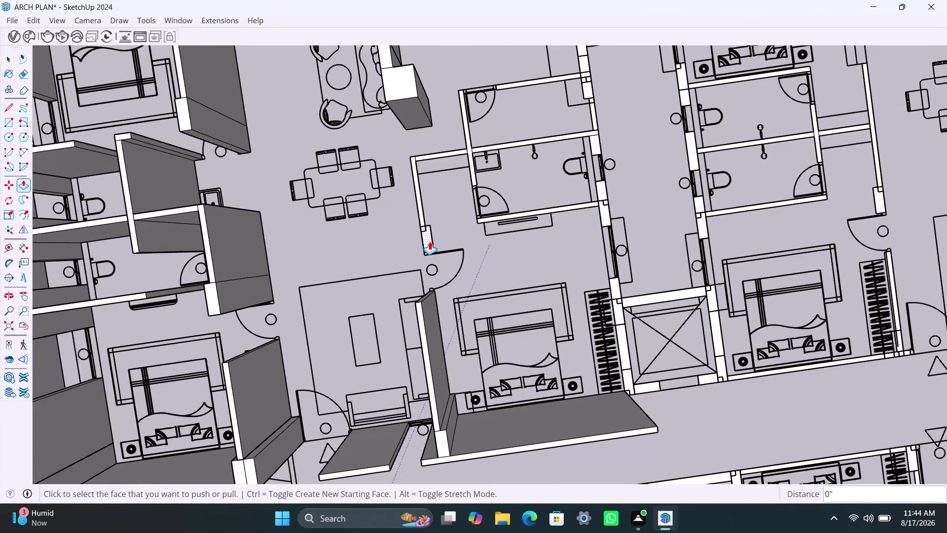
double_click(429, 242)
double_click(417, 181)
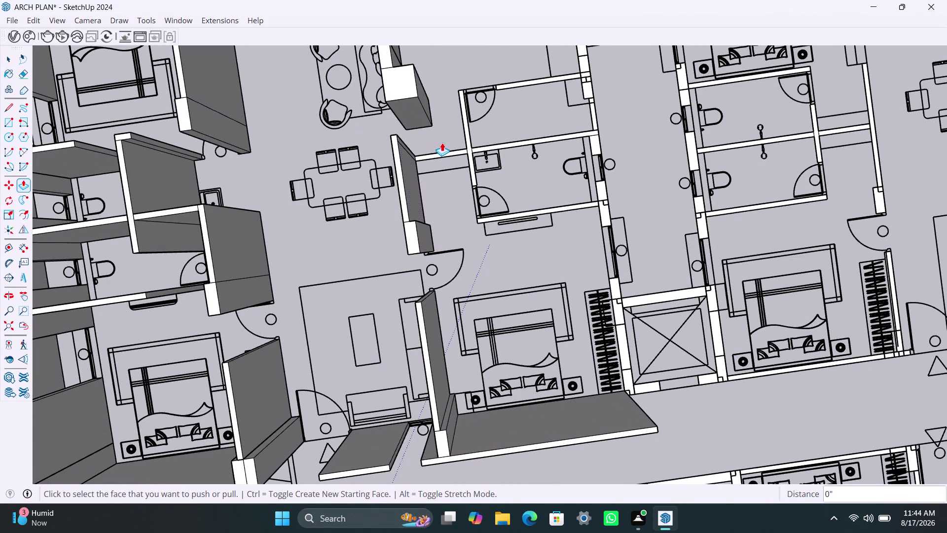
double_click(444, 153)
double_click(474, 168)
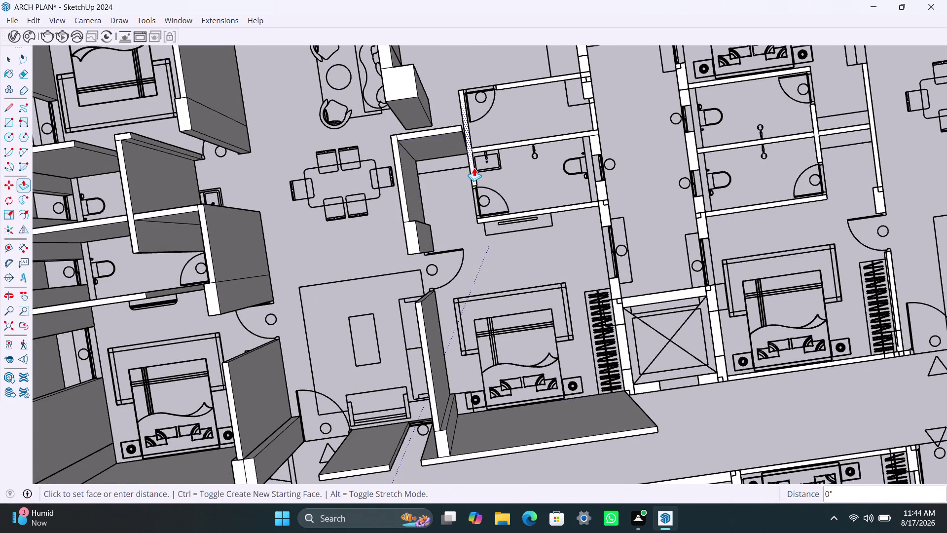
double_click(494, 144)
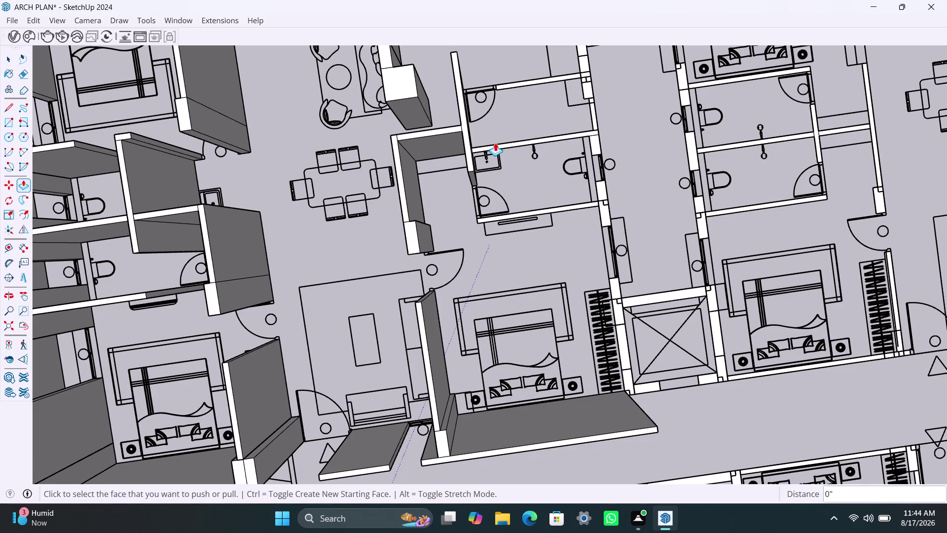
scroll(up, 3)
scroll(up, 3)
Raise the bathroom's top wall, undoing the wrong pulls on the short piece beside the toilet.
scroll(up, 3)
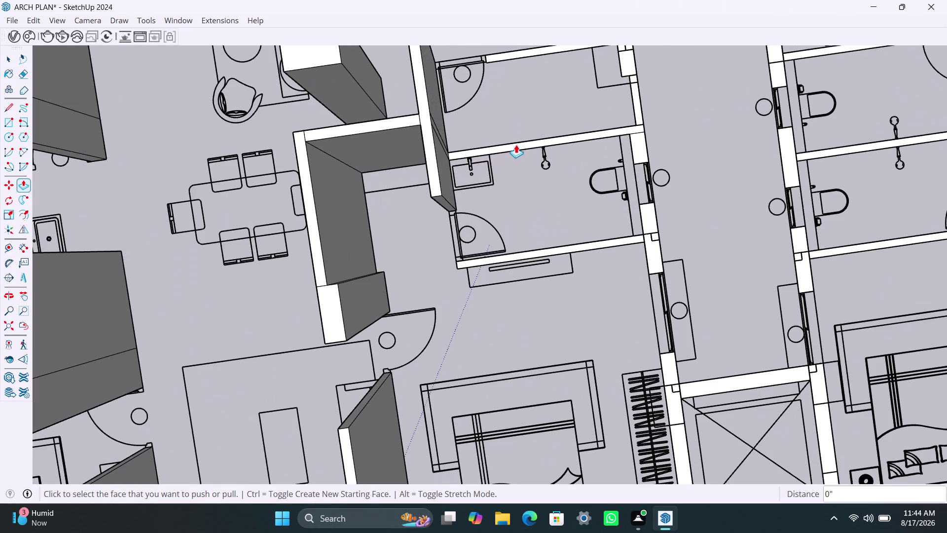
double_click(516, 145)
double_click(647, 156)
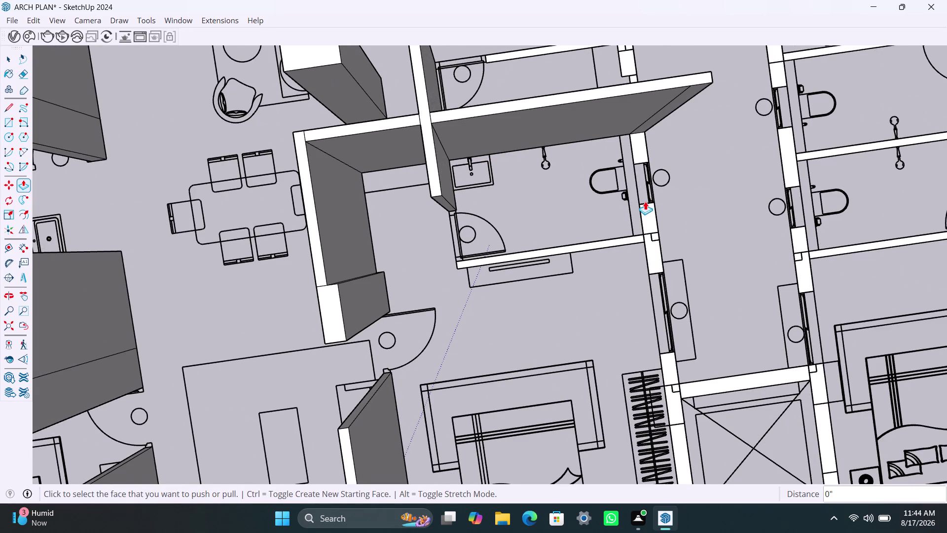
click(638, 139)
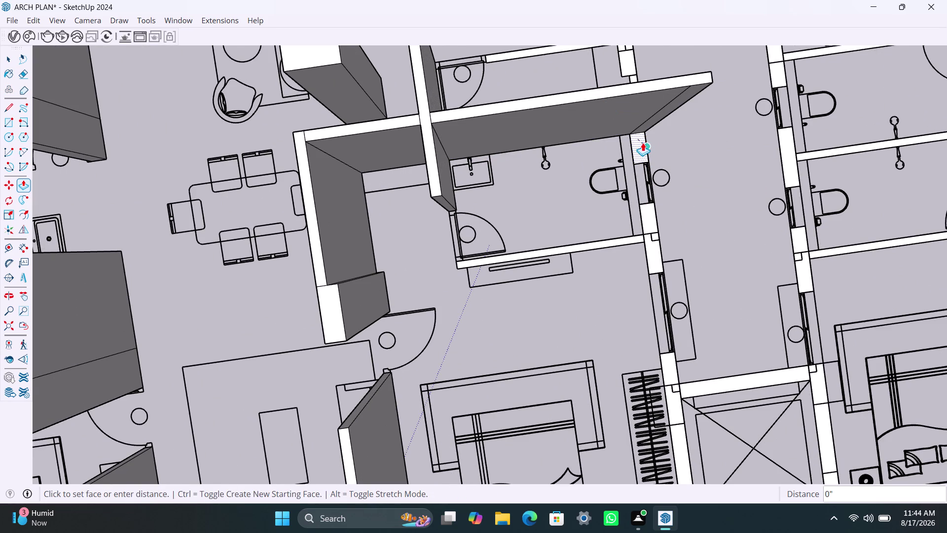
click(643, 142)
key(Escape)
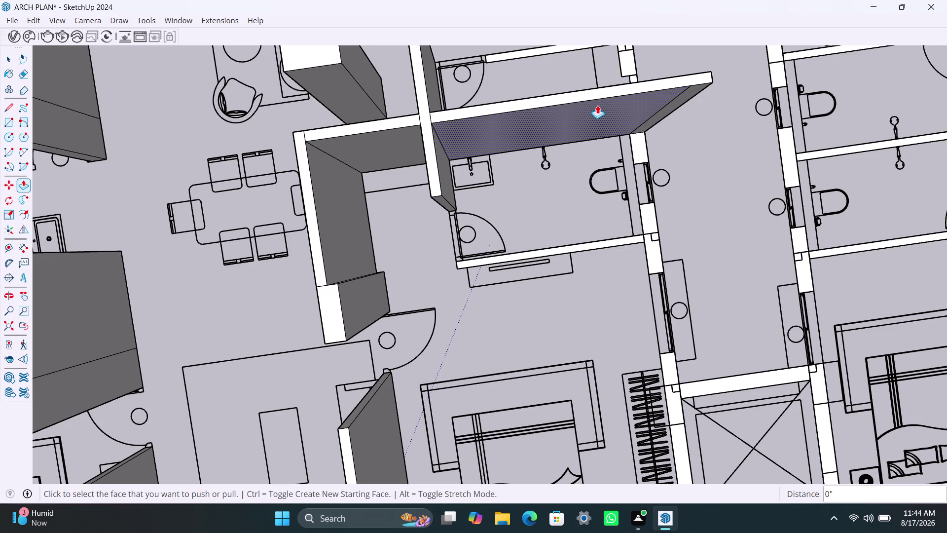
key(ctrl+z)
click(637, 142)
click(640, 144)
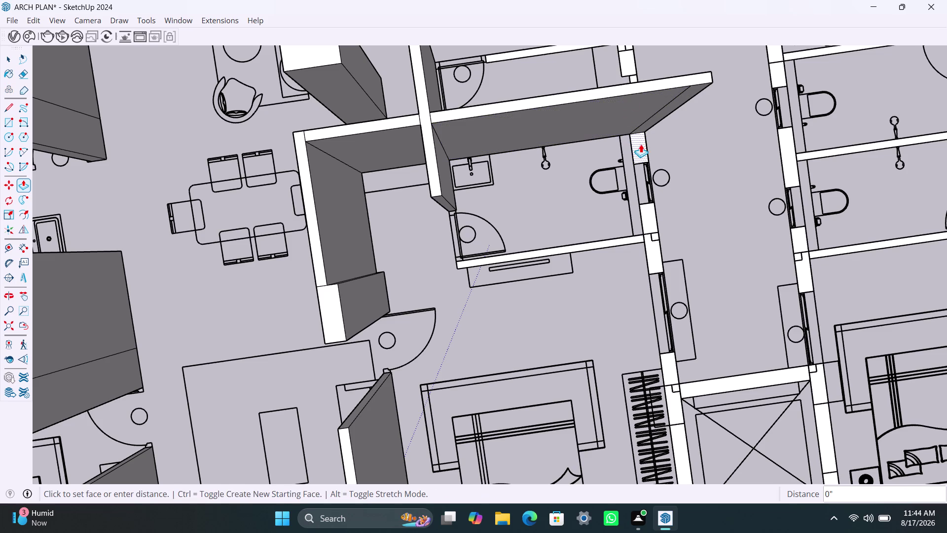
key(ctrl+z)
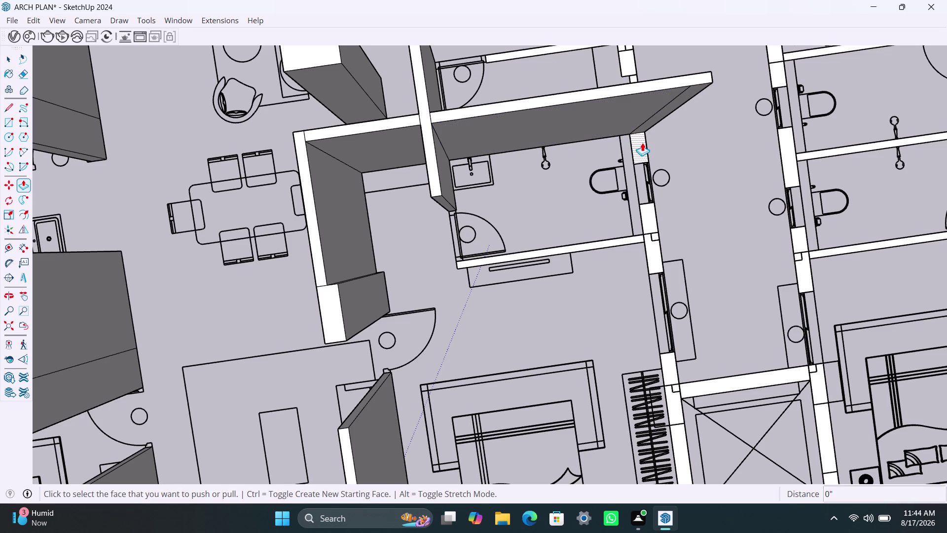
key(ctrl+z)
key(ctrl+z)
Raise the wall pieces right of the bathroom, its top wall and its bottom wall to full height.
click(643, 143)
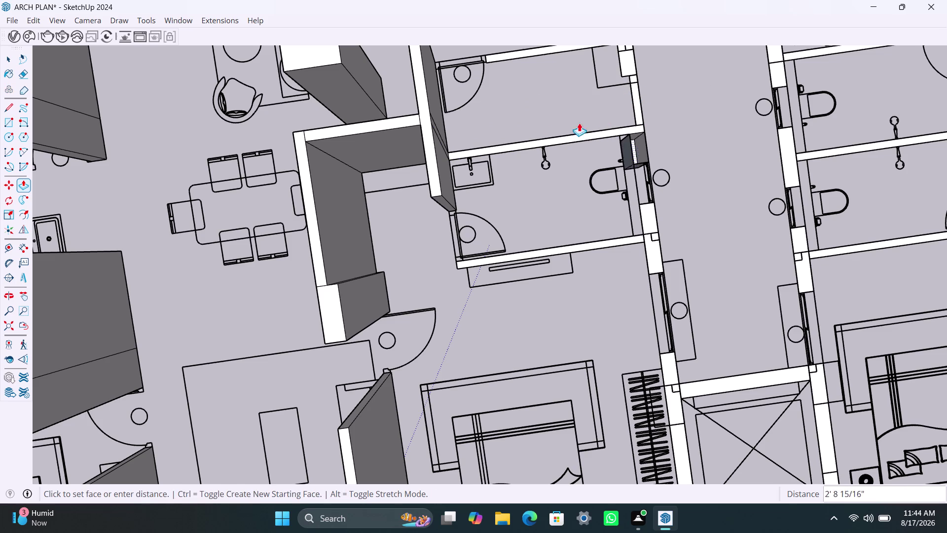
click(434, 171)
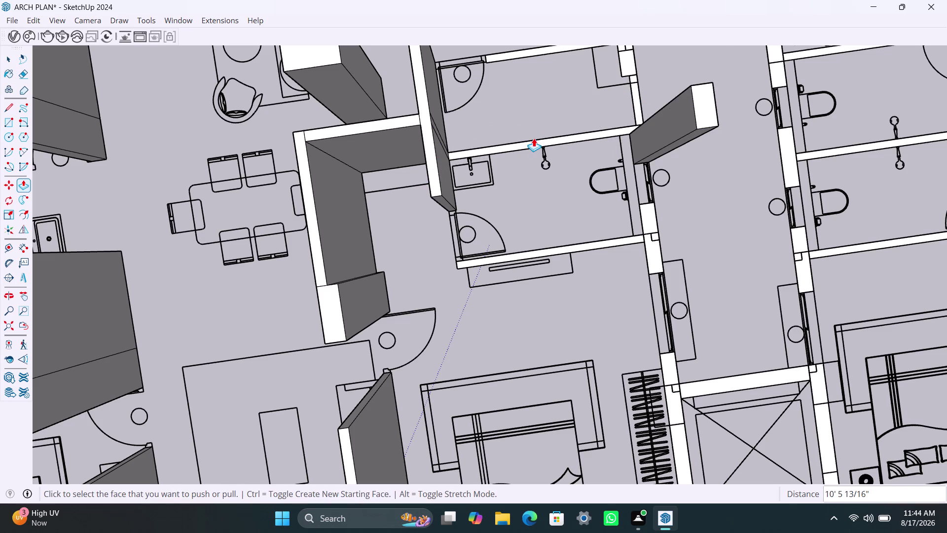
double_click(543, 146)
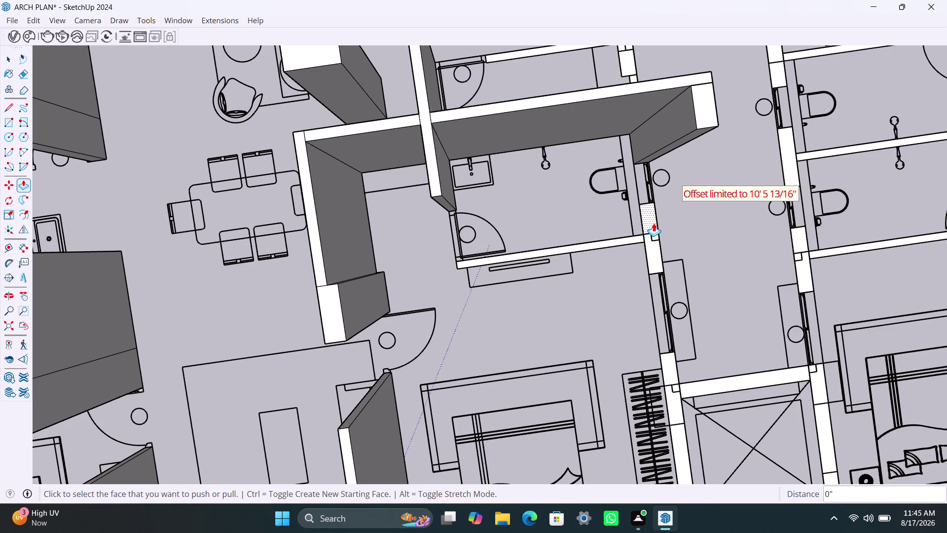
double_click(653, 222)
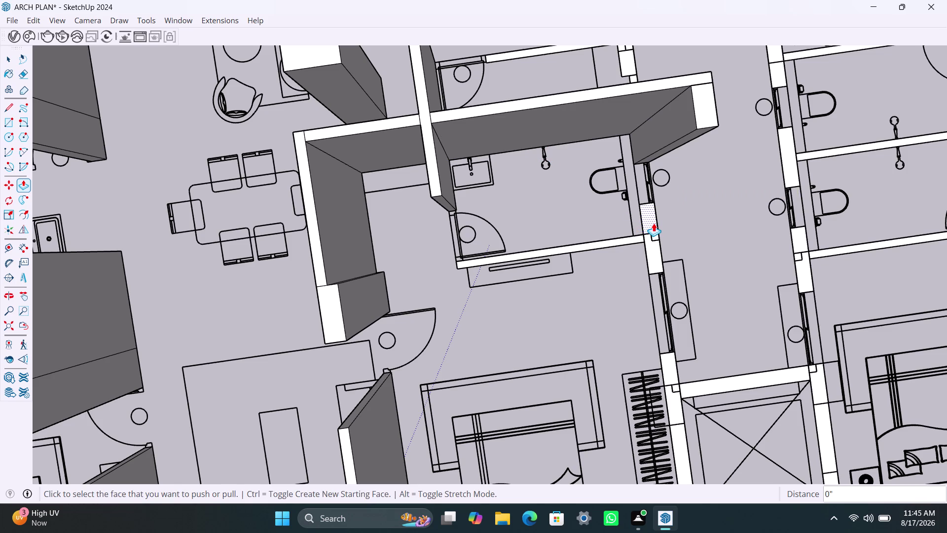
double_click(649, 241)
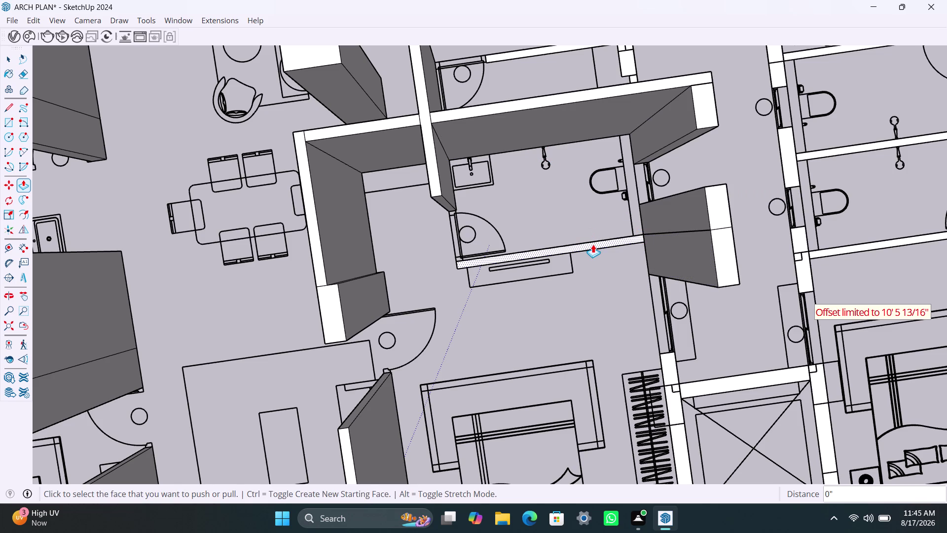
double_click(593, 244)
double_click(632, 62)
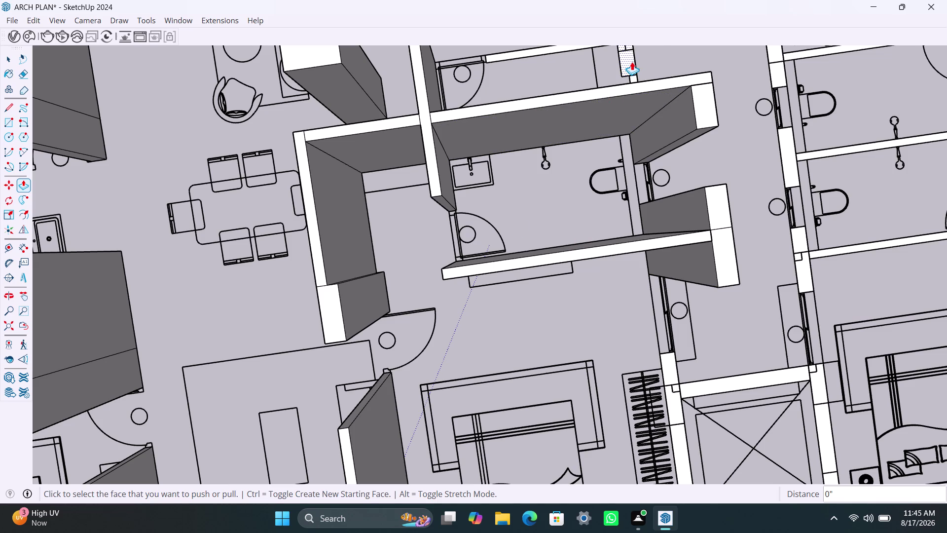
Raise the short wall piece near the kitchen and the thin wall above the bathroom door.
scroll(down, 3)
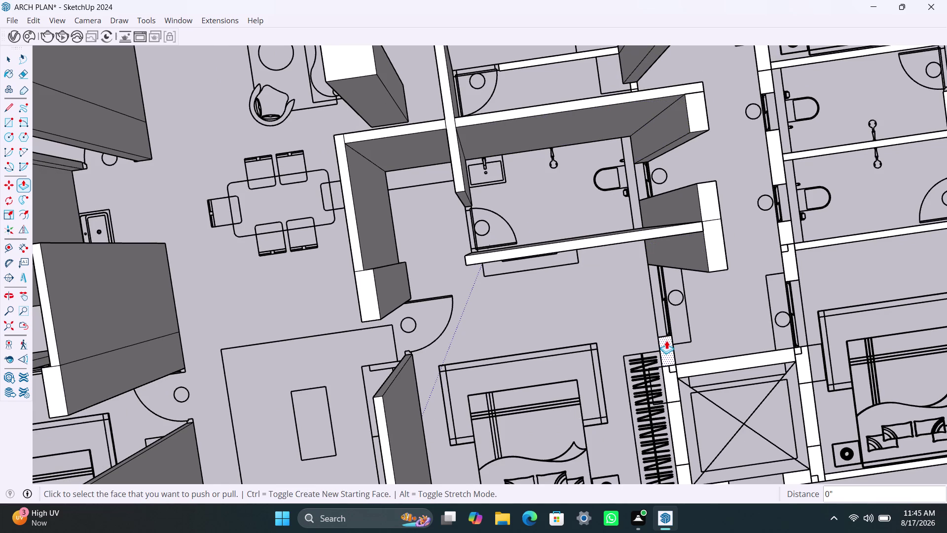
scroll(down, 3)
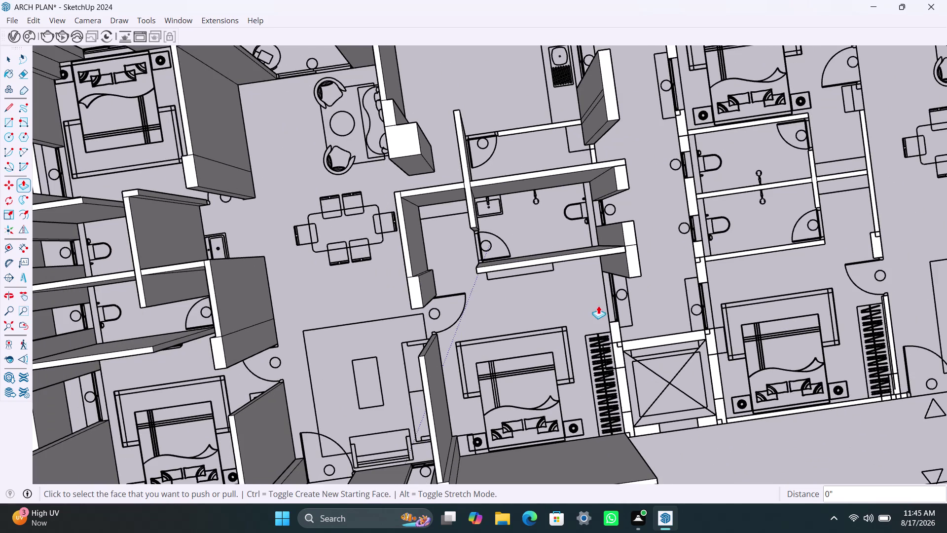
middle_drag(599, 305, 516, 355)
scroll(up, 3)
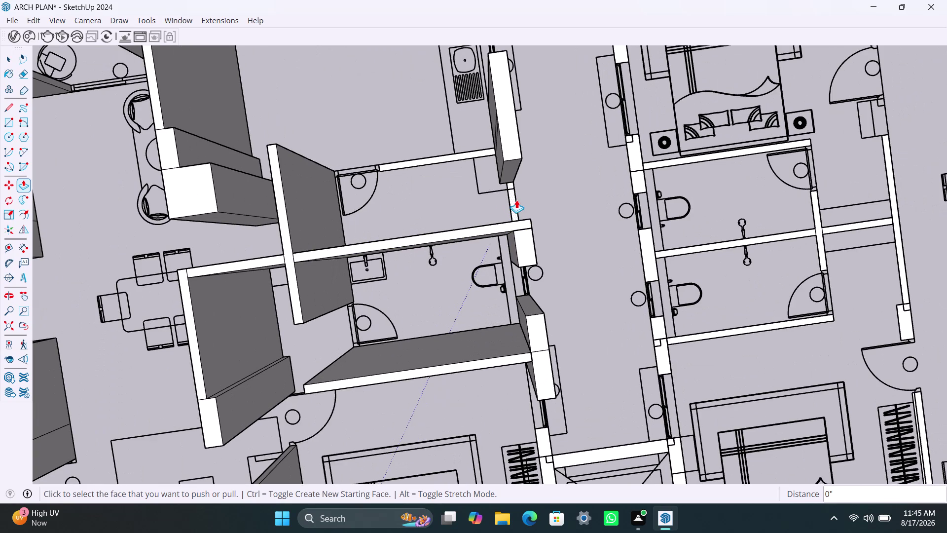
click(516, 200)
double_click(516, 207)
click(434, 156)
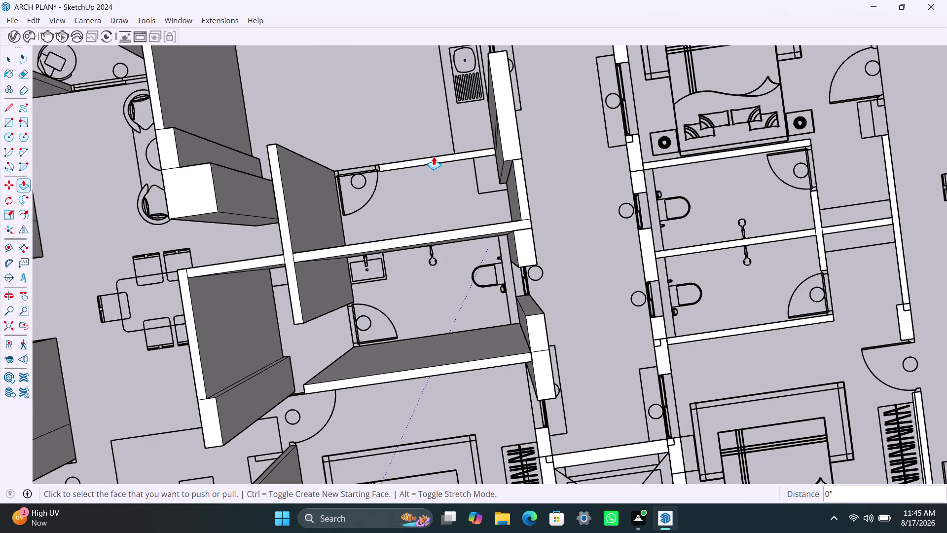
double_click(442, 159)
Pull up the kitchen's outer wall beside the stove, then undo that extrusion.
scroll(down, 3)
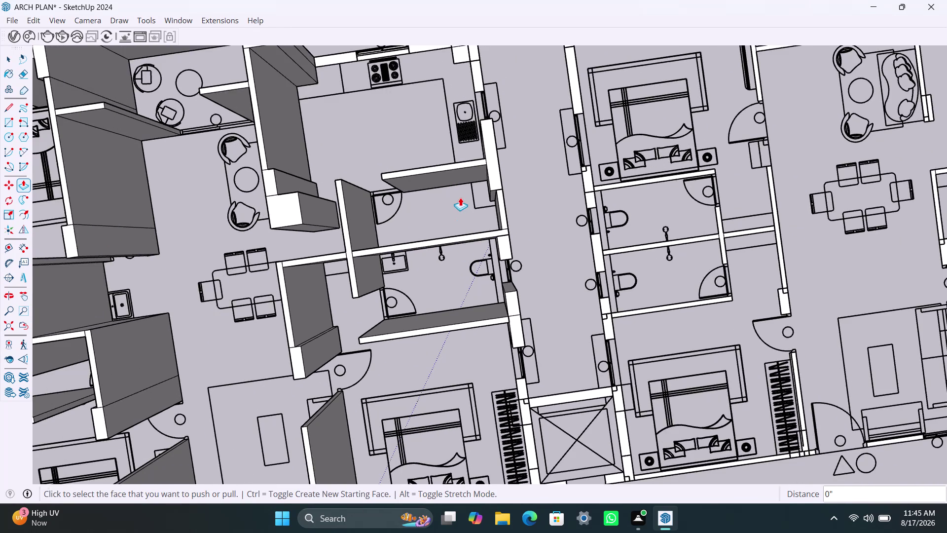
scroll(down, 3)
middle_drag(460, 198, 471, 288)
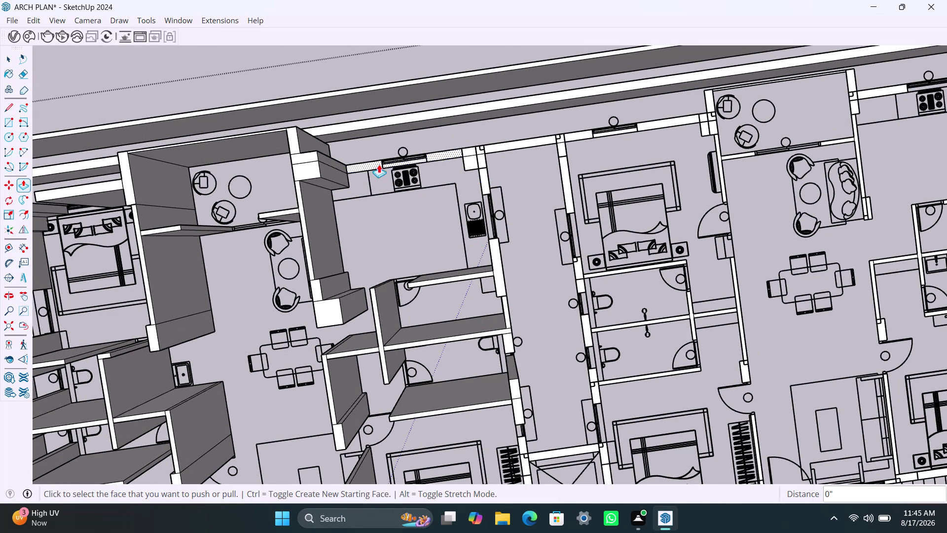
double_click(357, 164)
key(ctrl+z)
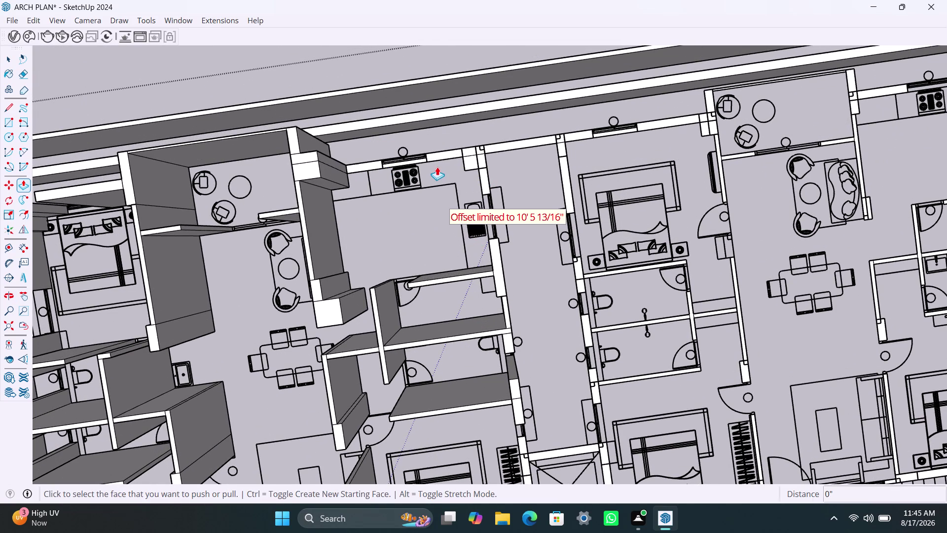
key(space)
Try selecting the wall faces beside the kitchen window, closing the context menus unchanged.
scroll(up, 3)
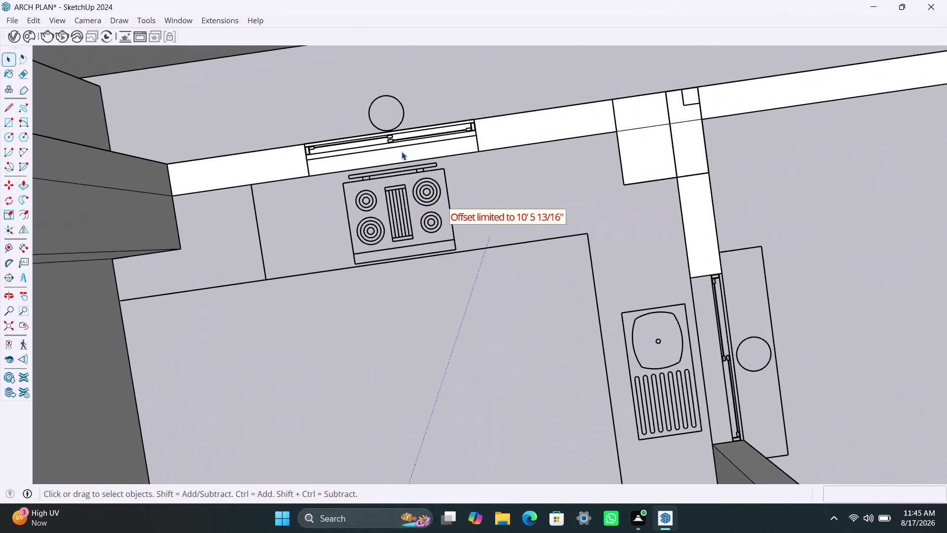
click(401, 151)
triple_click(415, 156)
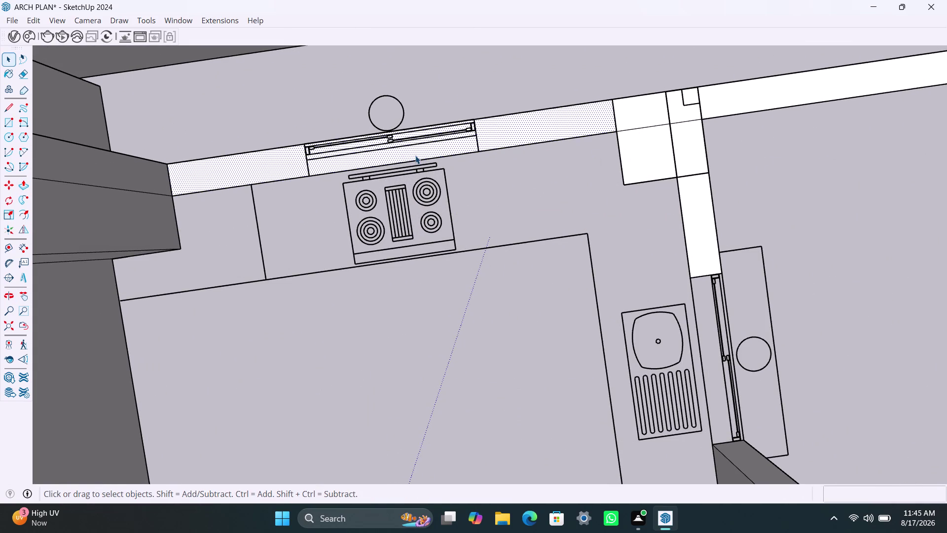
click(415, 155)
right_click(416, 155)
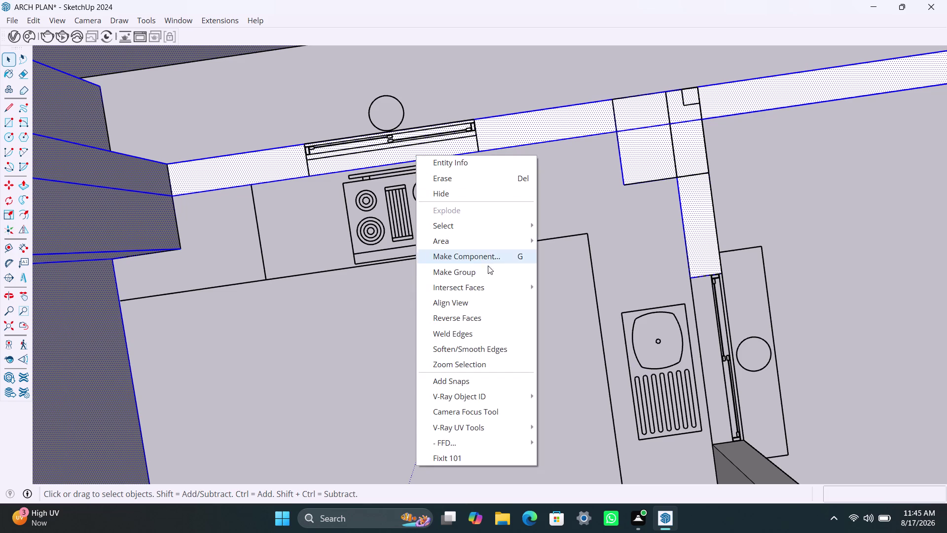
click(303, 227)
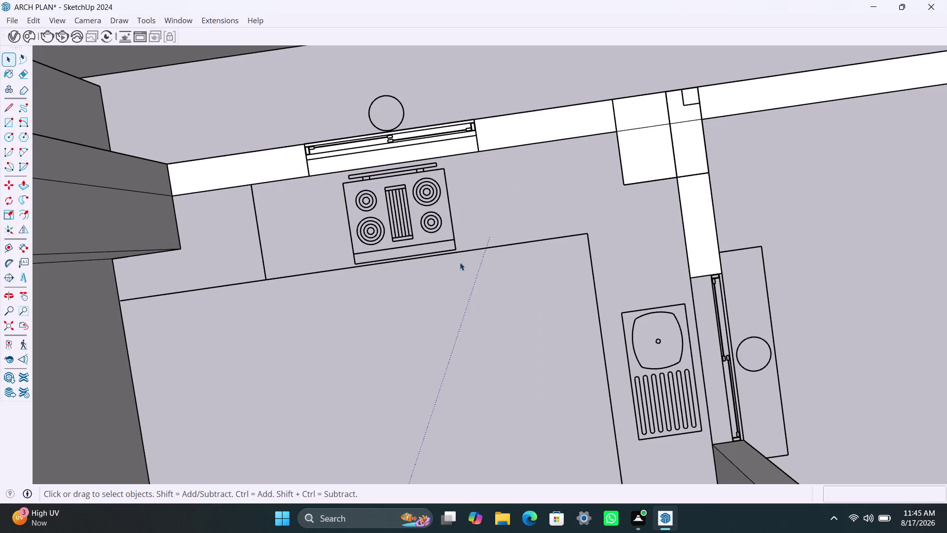
drag(350, 166, 268, 190)
key(Escape)
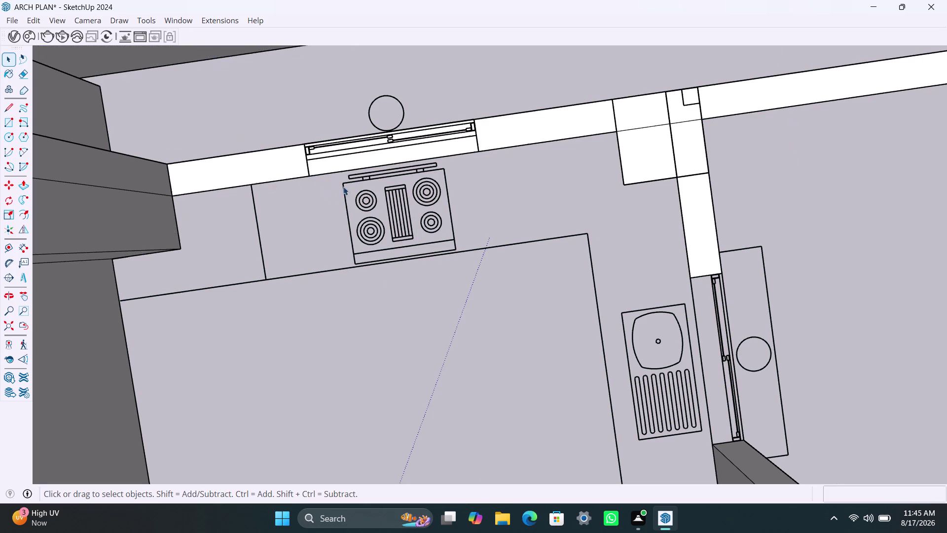
click(310, 165)
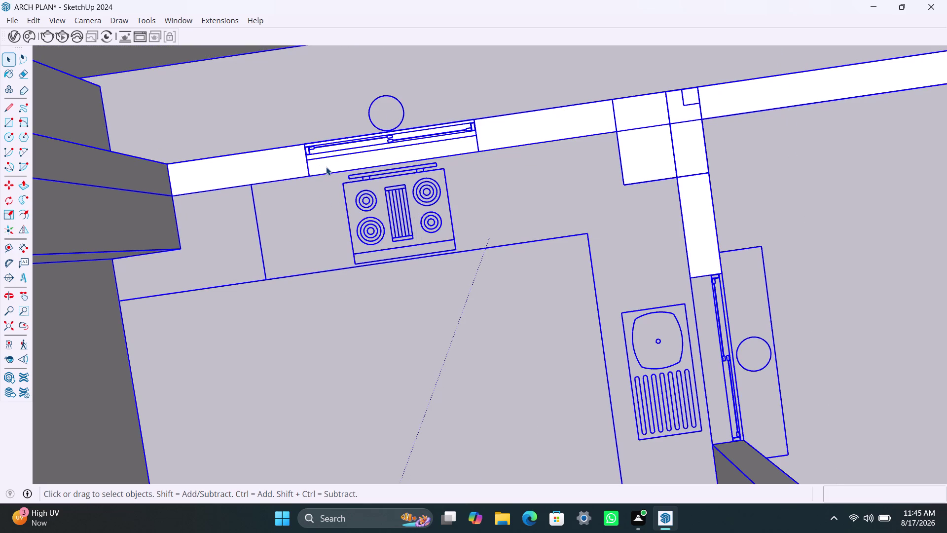
right_click(326, 167)
click(363, 234)
click(332, 161)
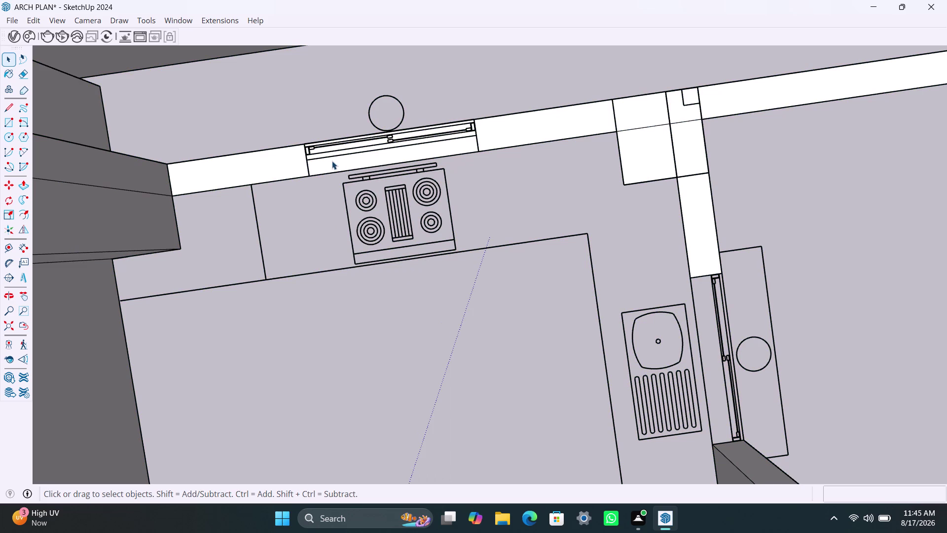
Select the wall faces left and right of the window and erase them.
double_click(334, 164)
click(334, 164)
right_click(337, 164)
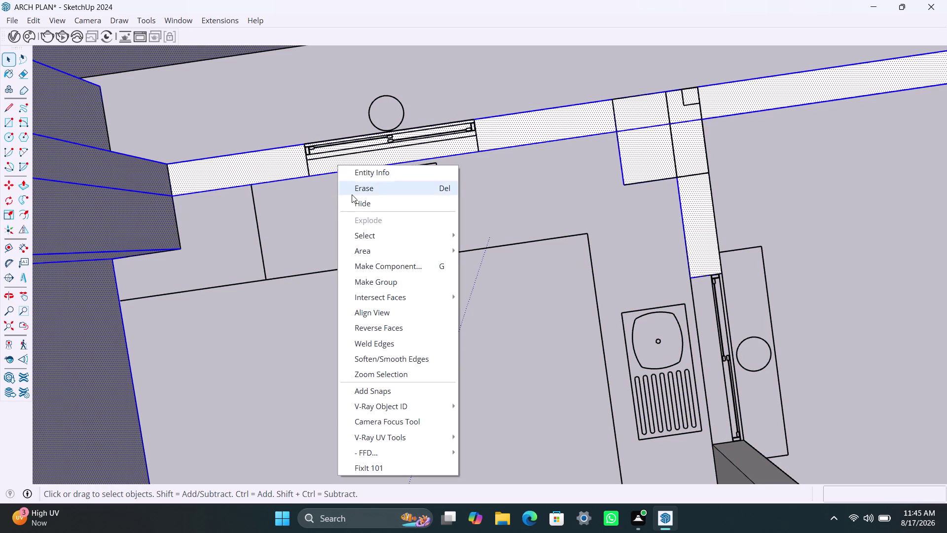
click(325, 307)
click(265, 161)
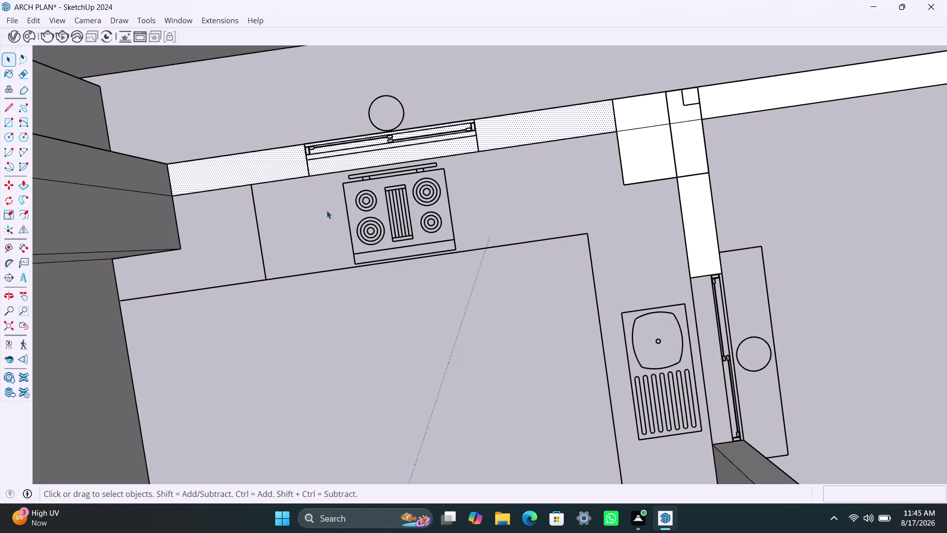
right_click(301, 173)
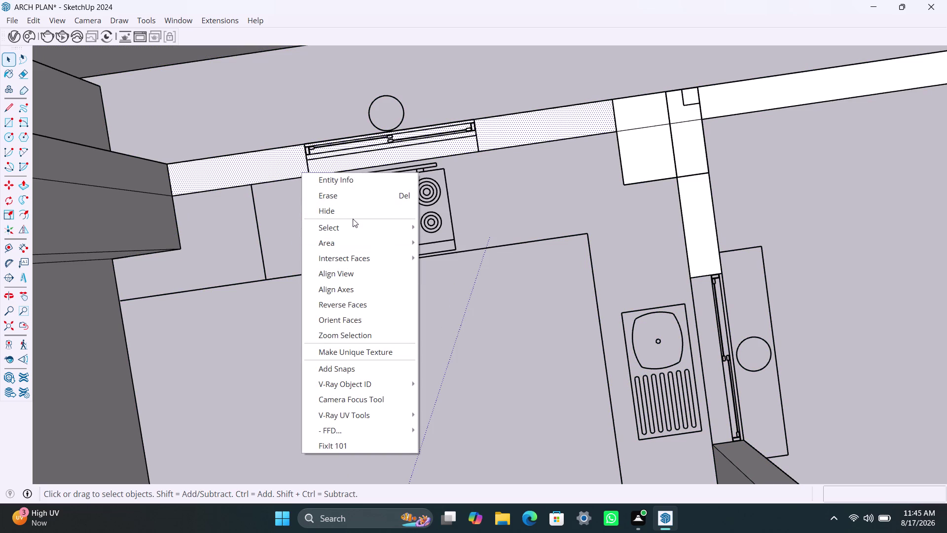
click(349, 189)
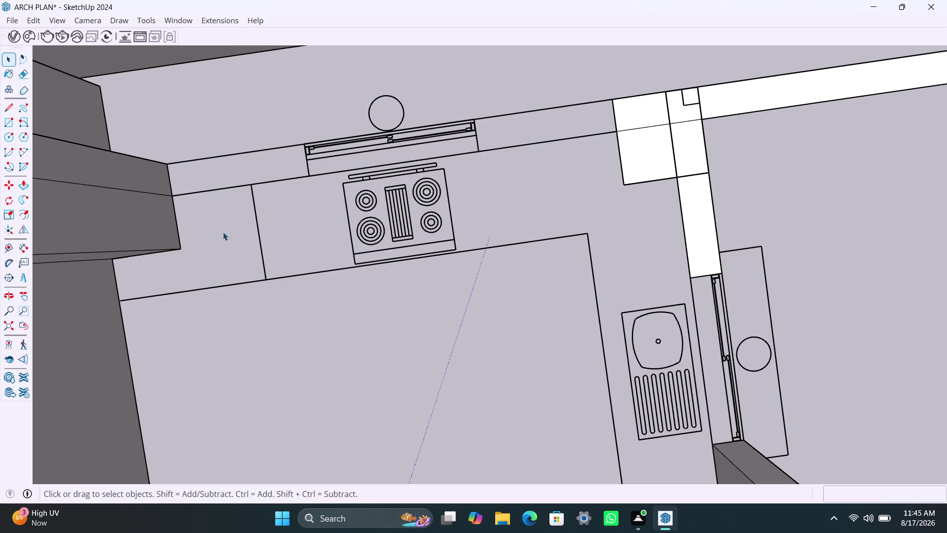
Draw a first rectangle over the wall gap, then select and delete the existing gap face.
key(r)
click(166, 165)
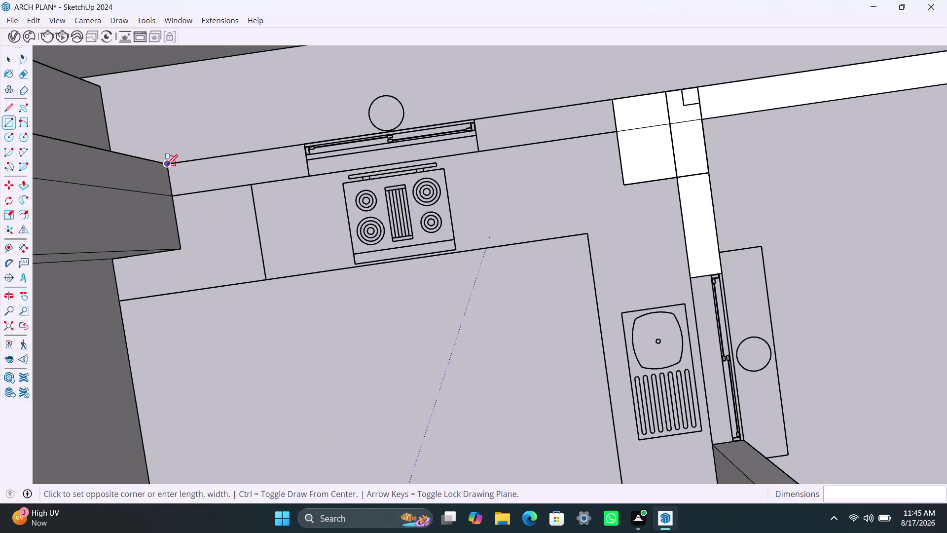
click(308, 177)
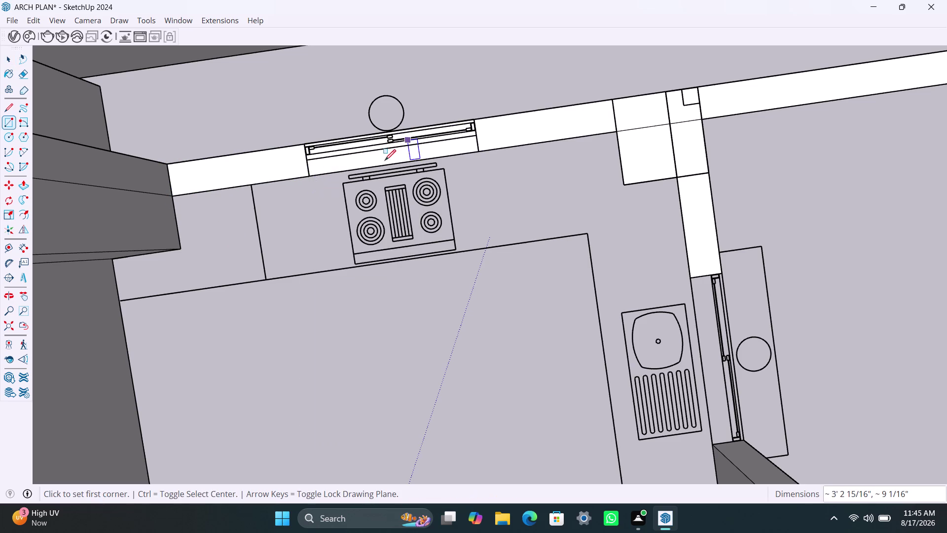
key(space)
click(381, 161)
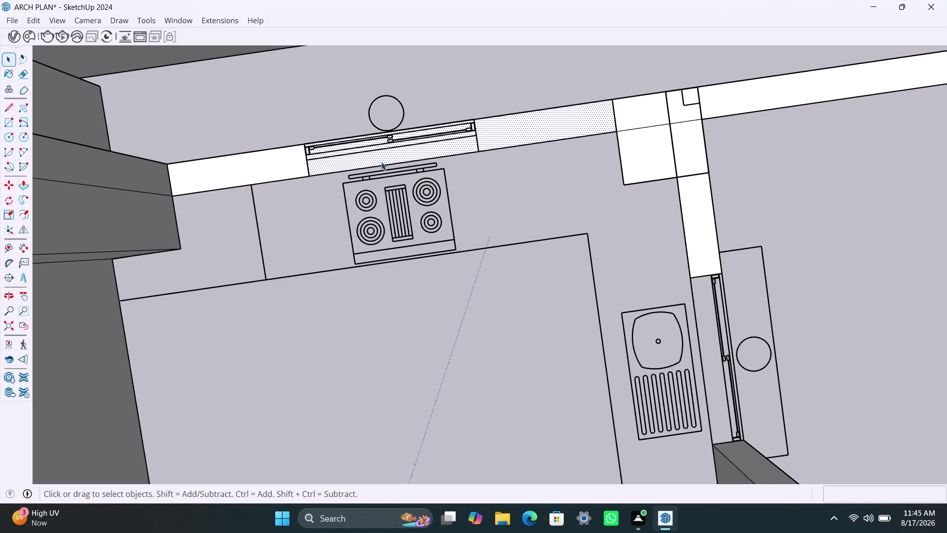
key(Delete)
Start a rectangle at the window's end corner, then cancel it.
key(r)
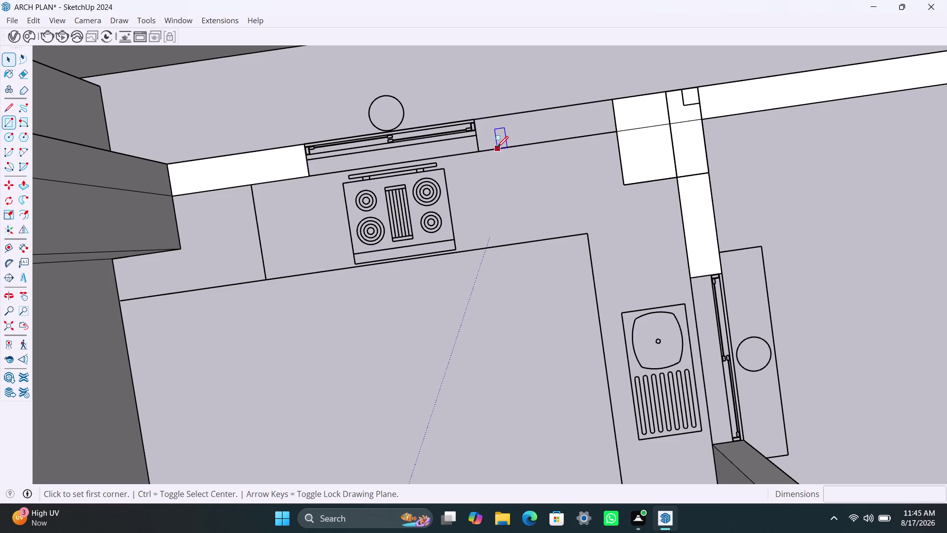
click(477, 122)
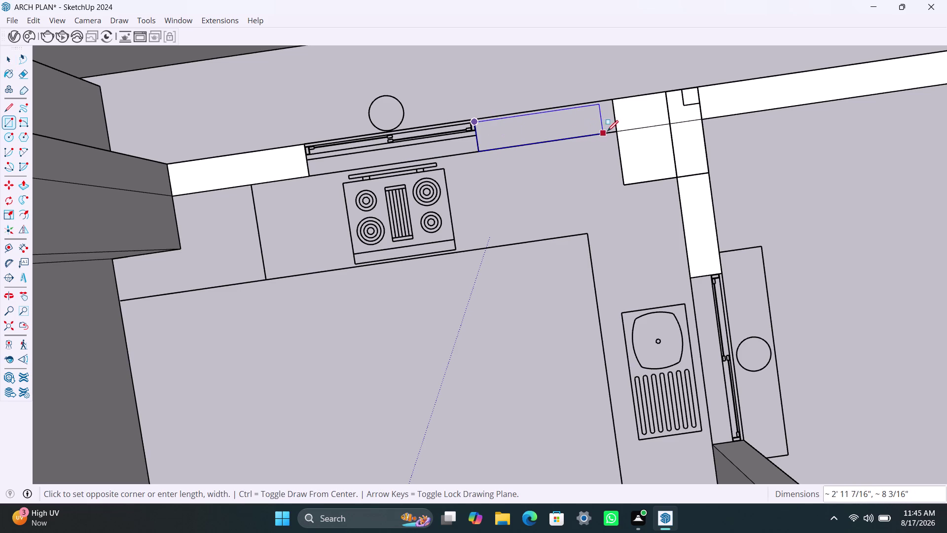
key(Escape)
scroll(up, 3)
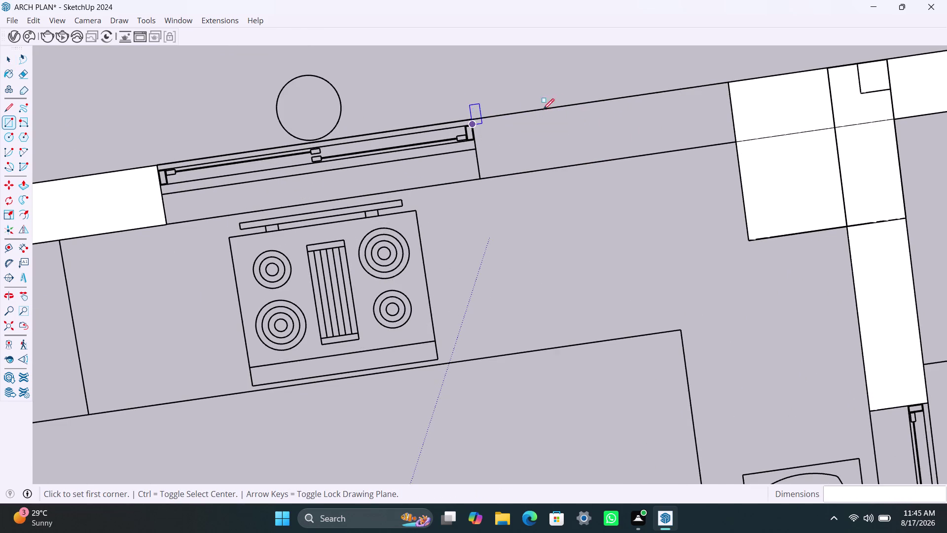
key(Escape)
Draw a rectangle from the wall block corner to the window's end, filling the gap.
key(r)
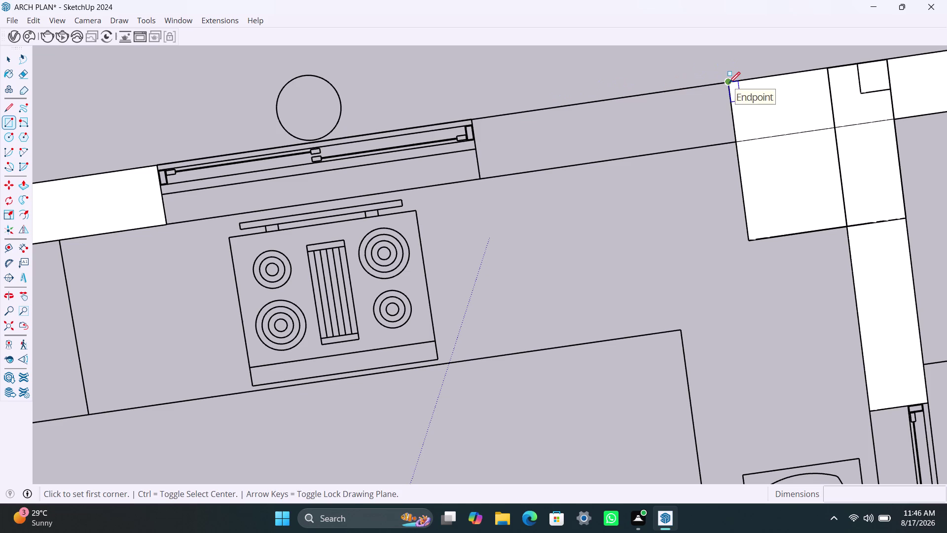
click(729, 83)
click(483, 180)
key(space)
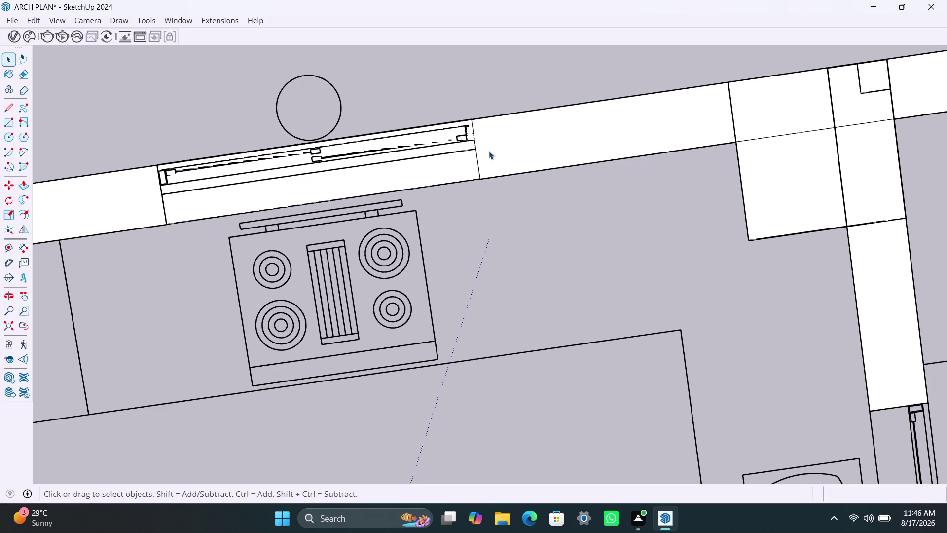
click(453, 164)
key(Delete)
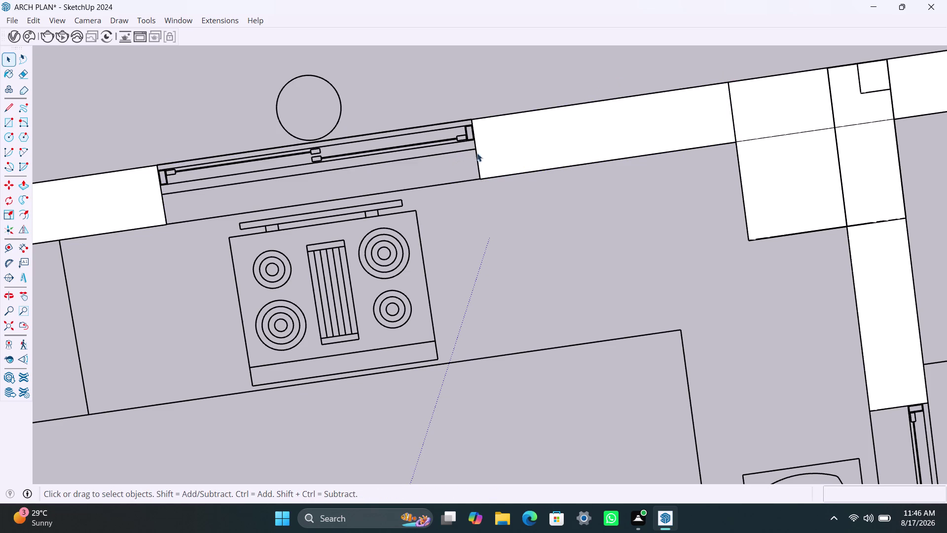
scroll(down, 3)
Pull the wall gap face up to full height and repeat on the pieces beside the window.
key(p)
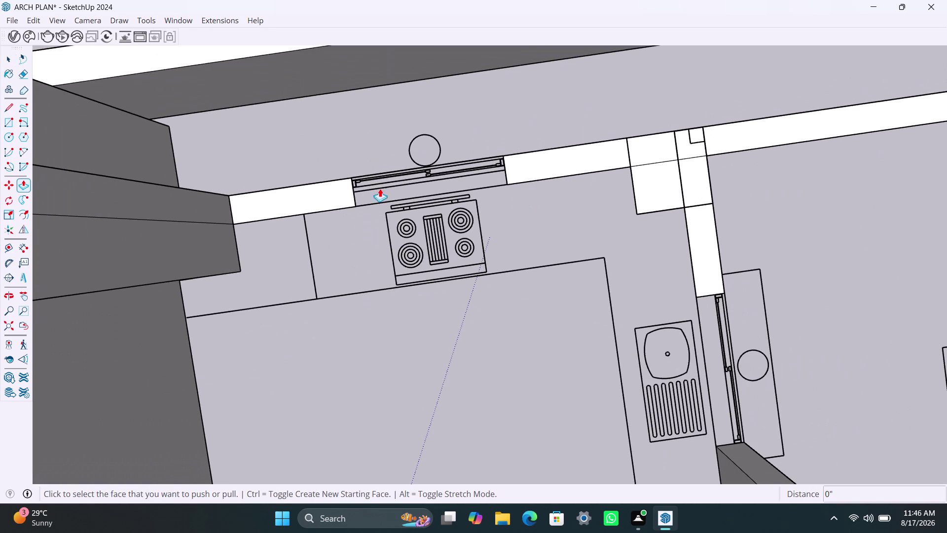
click(336, 190)
scroll(down, 3)
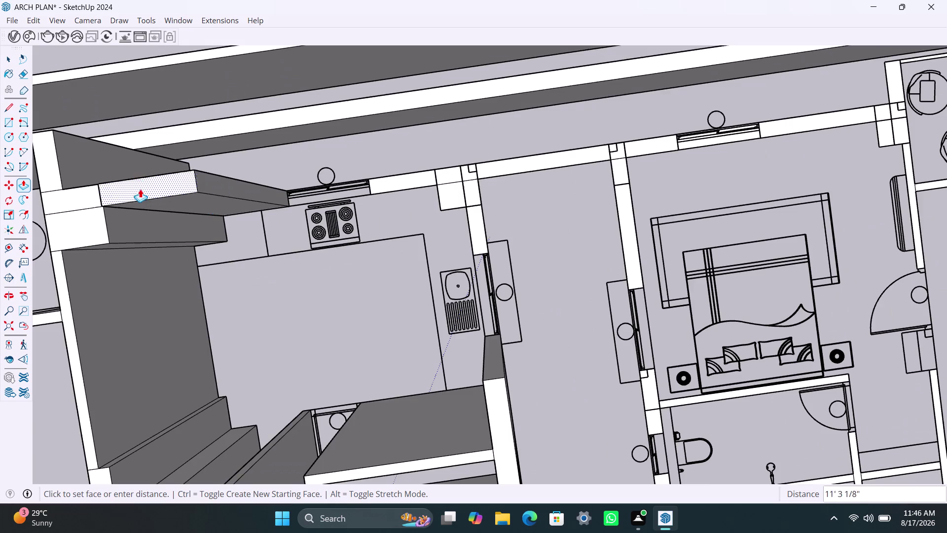
click(100, 225)
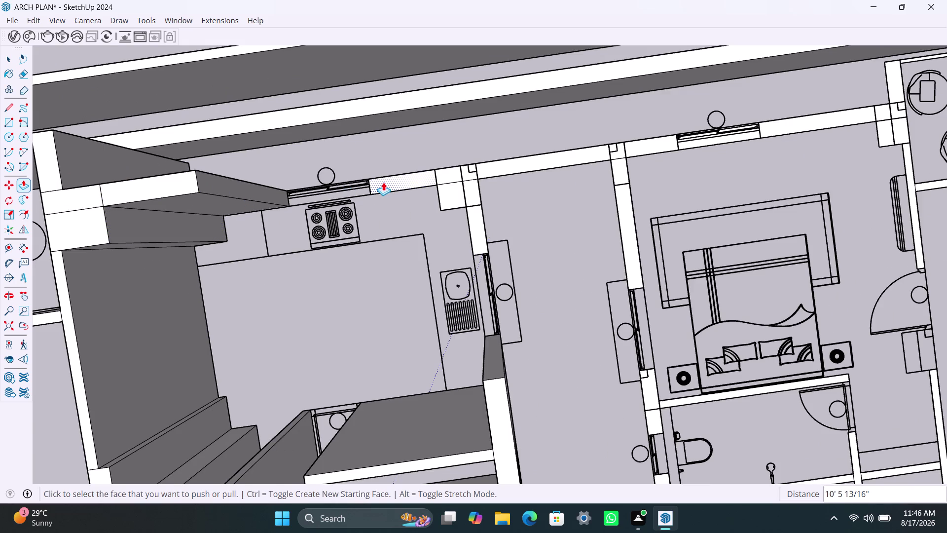
double_click(383, 182)
double_click(447, 173)
double_click(458, 190)
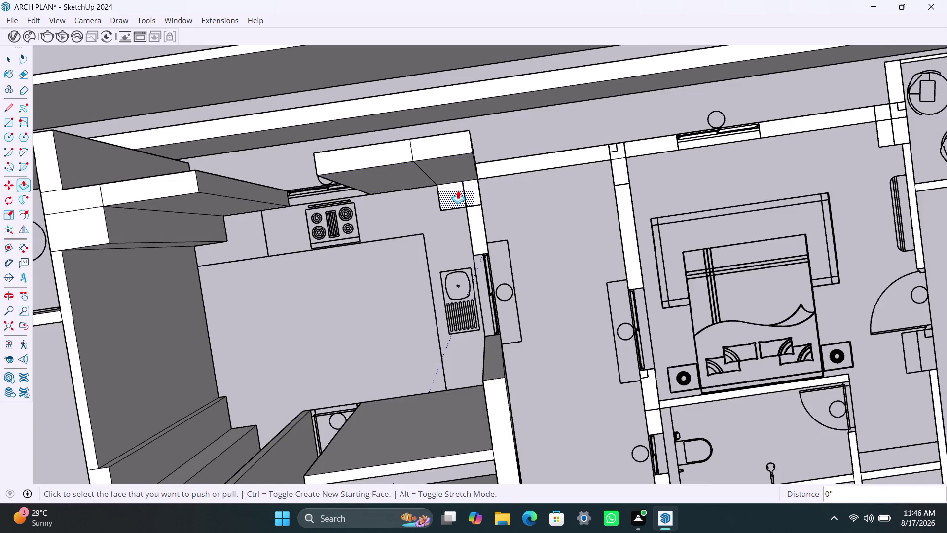
Raise the corner wall block, adjoining strips and the strip by the bedroom window.
double_click(476, 214)
double_click(511, 168)
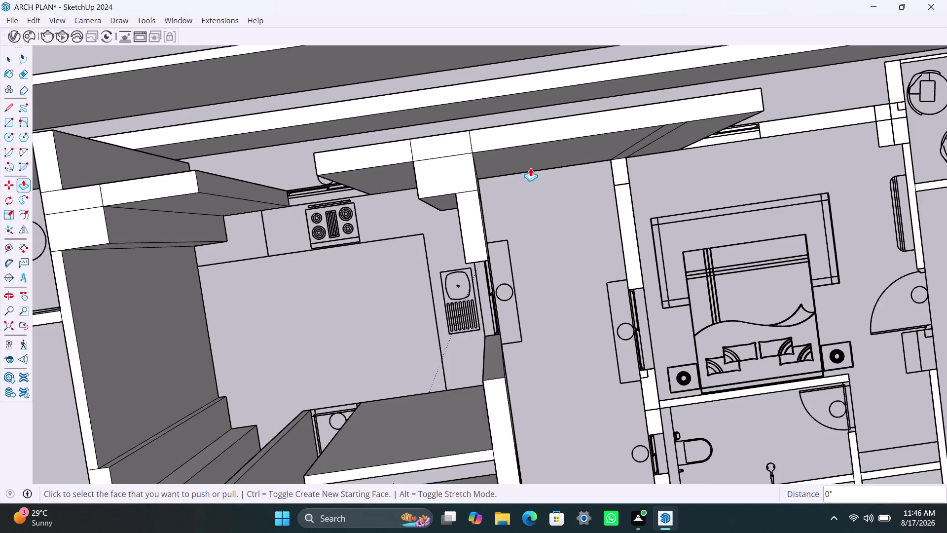
double_click(623, 173)
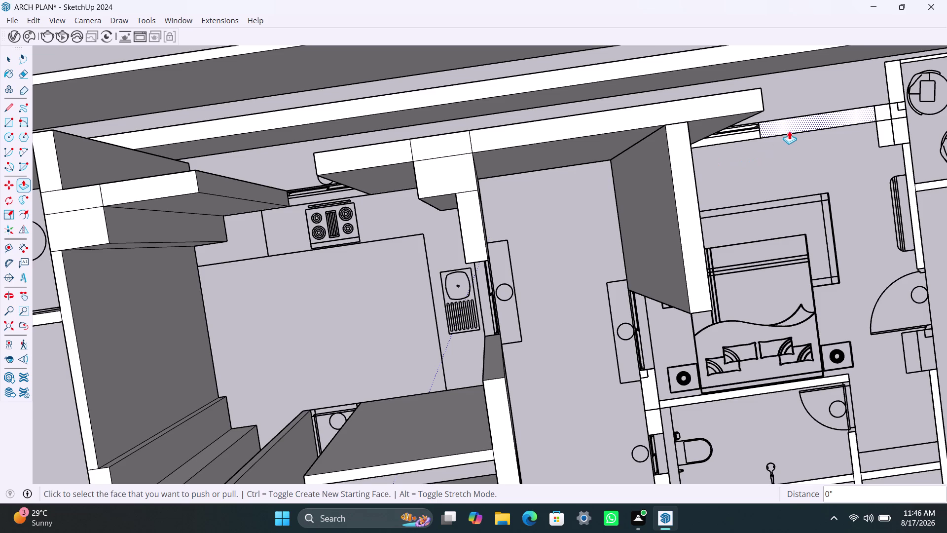
scroll(down, 3)
double_click(785, 128)
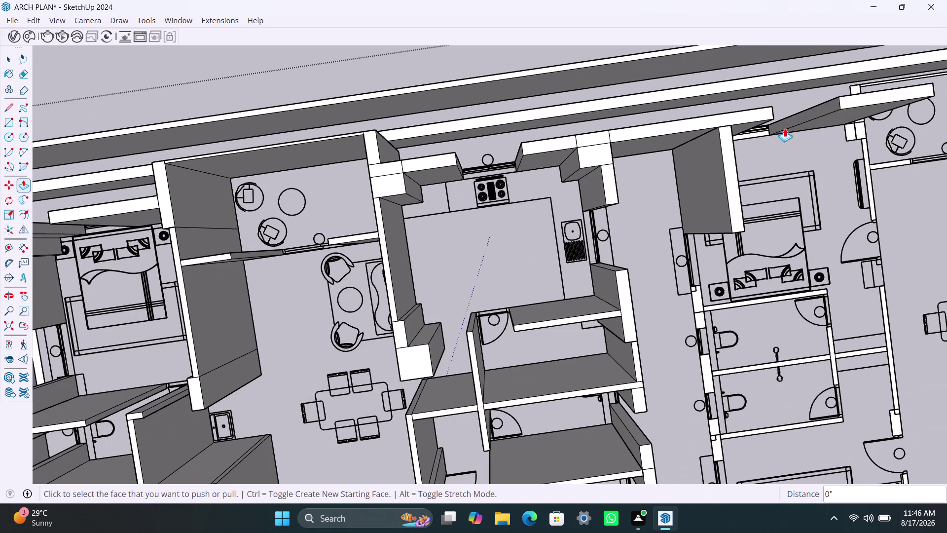
Raise the two walls enclosing the shaft beside the bedroom to full height.
scroll(down, 3)
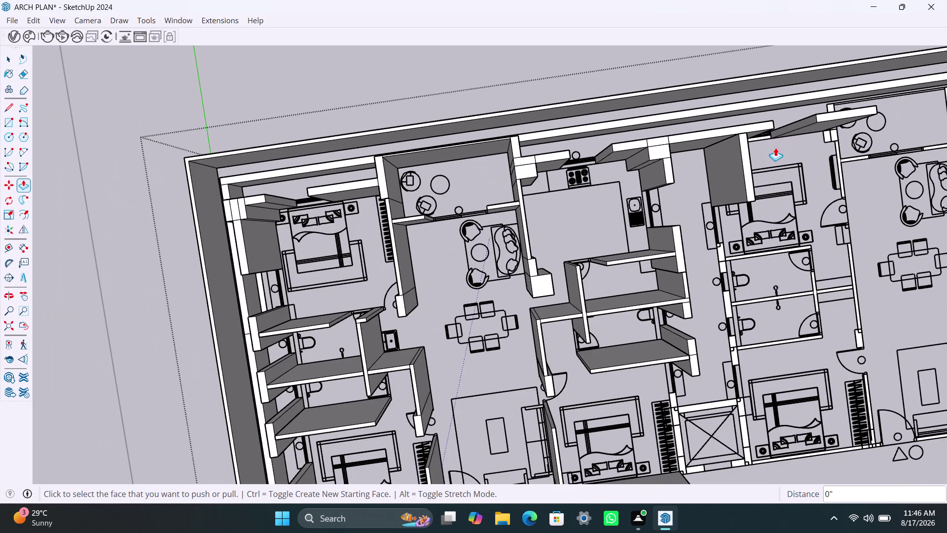
scroll(down, 3)
middle_drag(790, 142, 492, 111)
scroll(down, 3)
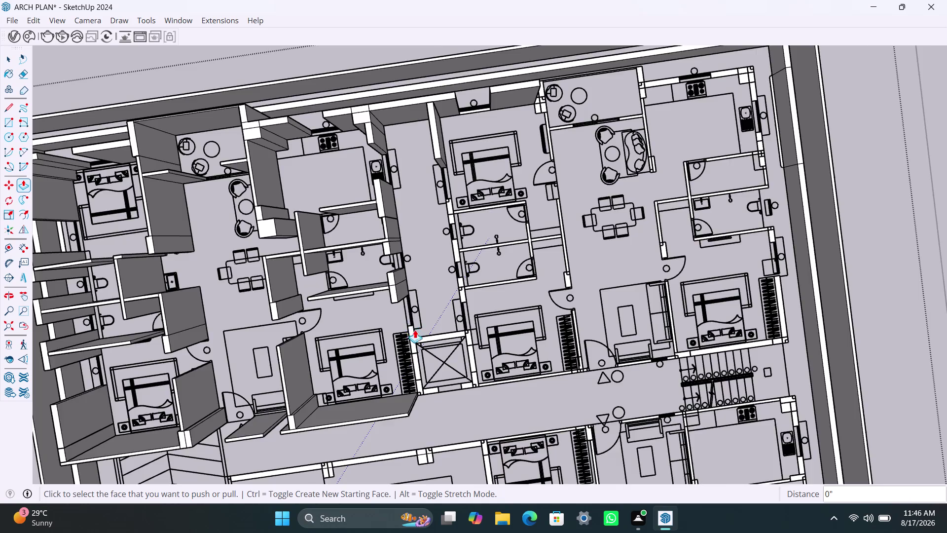
scroll(up, 3)
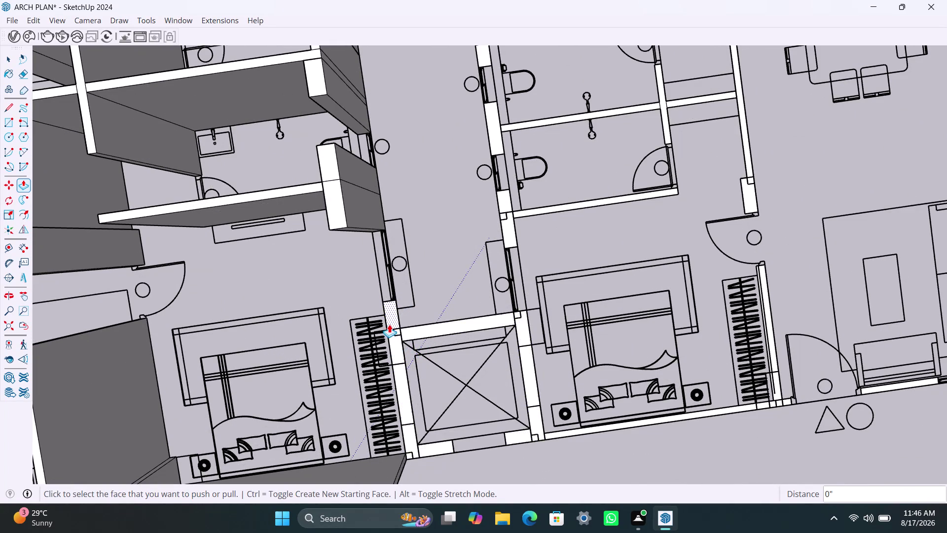
double_click(389, 321)
double_click(398, 352)
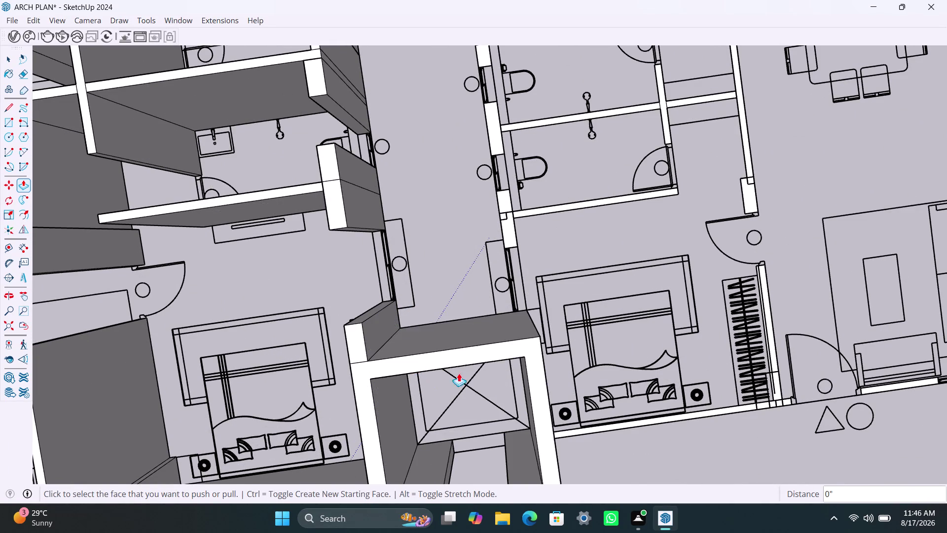
Orbit around the raised shaft walls and toward the next wall gaps.
scroll(down, 3)
scroll(down, 3)
middle_drag(555, 352, 433, 263)
scroll(down, 3)
middle_drag(513, 286, 469, 116)
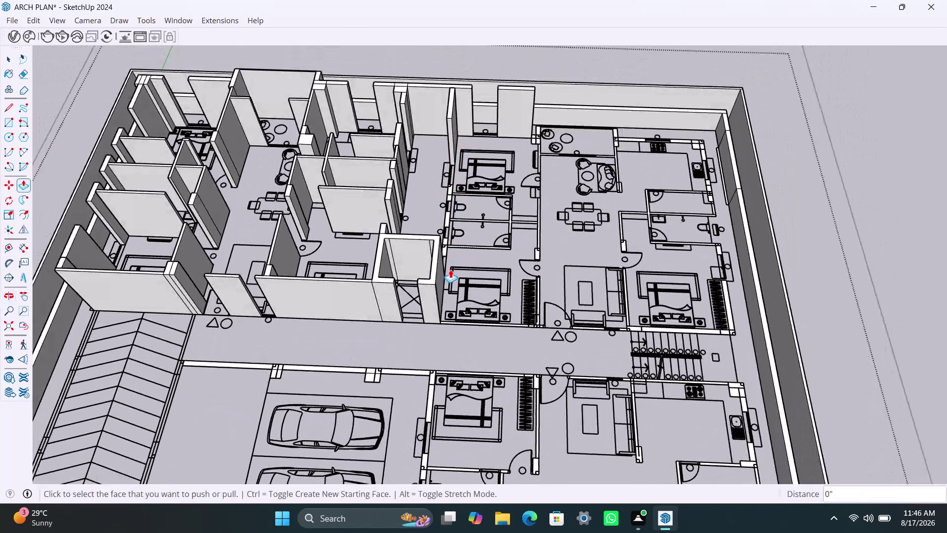
scroll(up, 3)
middle_drag(518, 255, 473, 321)
scroll(up, 3)
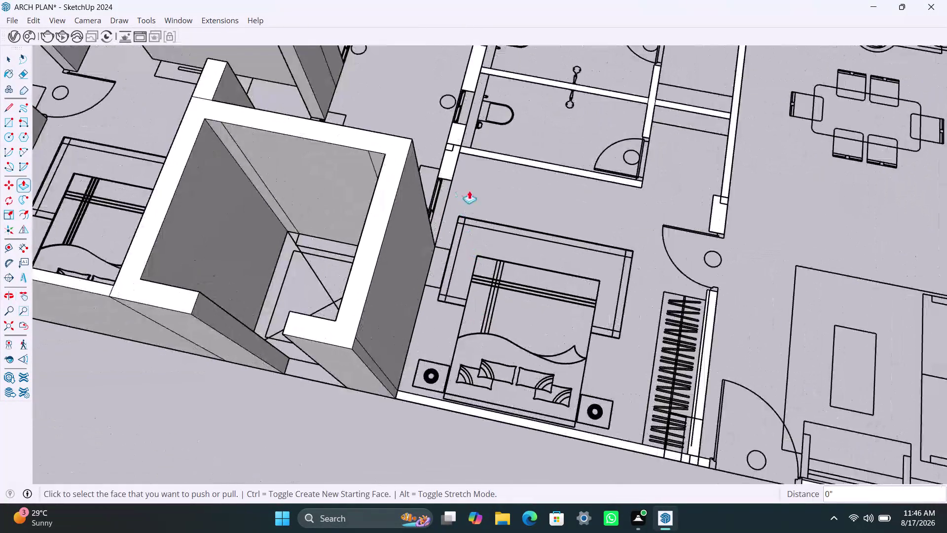
scroll(down, 3)
middle_drag(501, 261, 498, 312)
Raise the small gap piece and the bathroom walls (window, front, side, dividing, left) to full height.
scroll(up, 3)
double_click(486, 259)
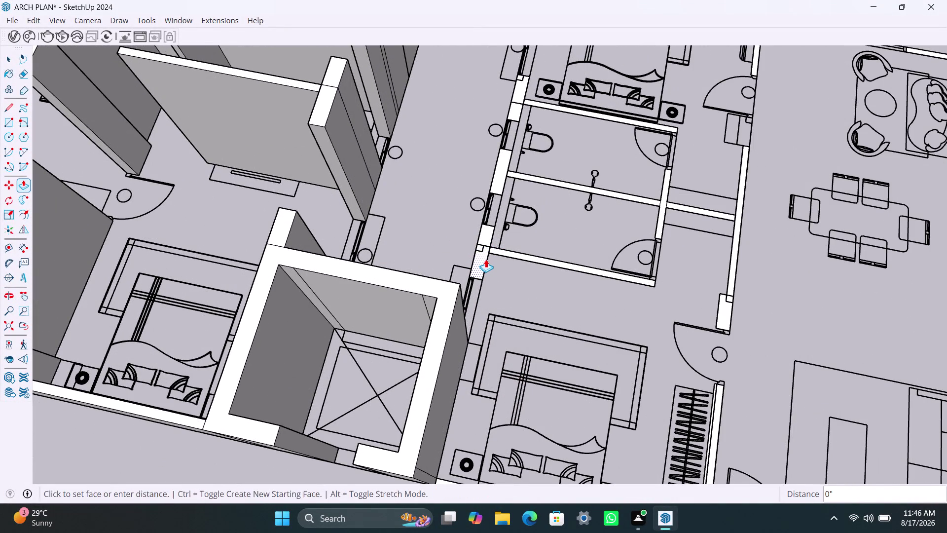
scroll(up, 3)
middle_drag(504, 217, 478, 294)
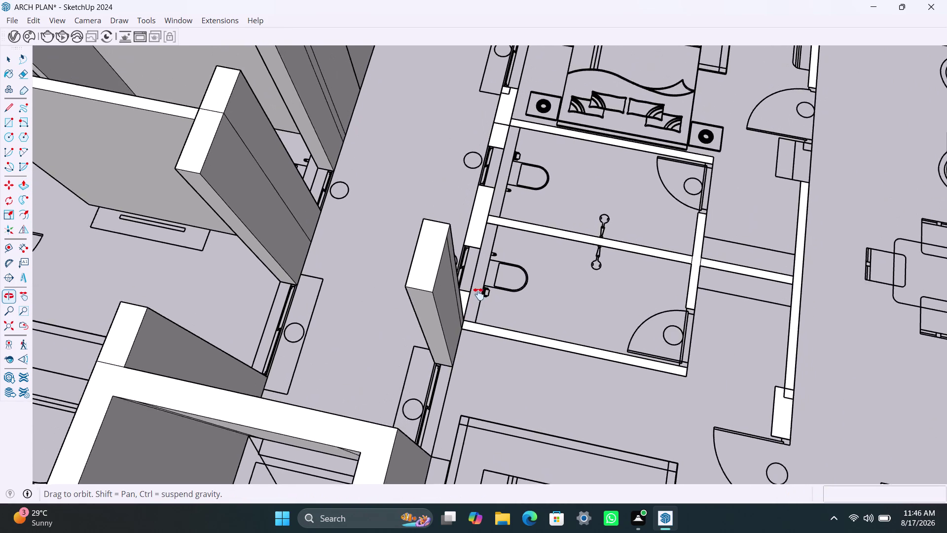
middle_drag(478, 294, 478, 373)
scroll(down, 3)
middle_drag(536, 217, 592, 302)
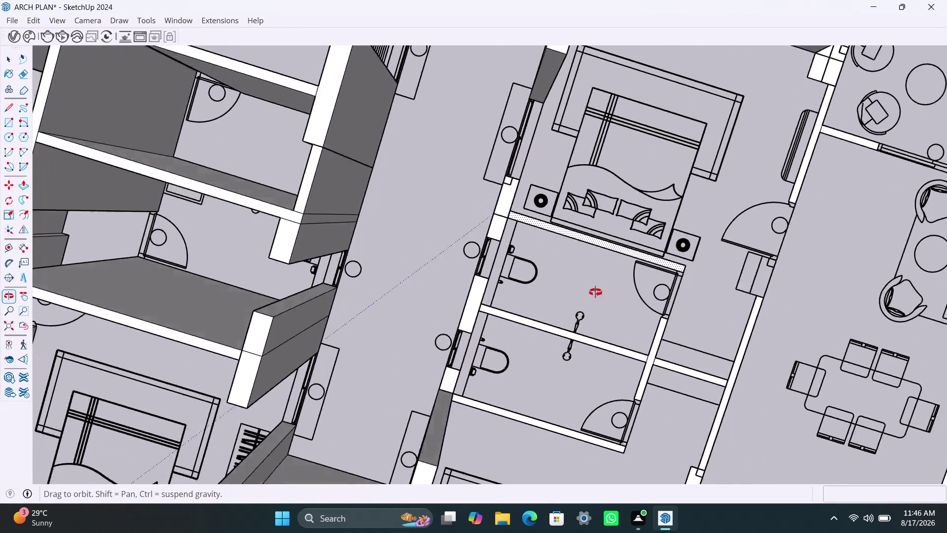
middle_drag(592, 301, 583, 245)
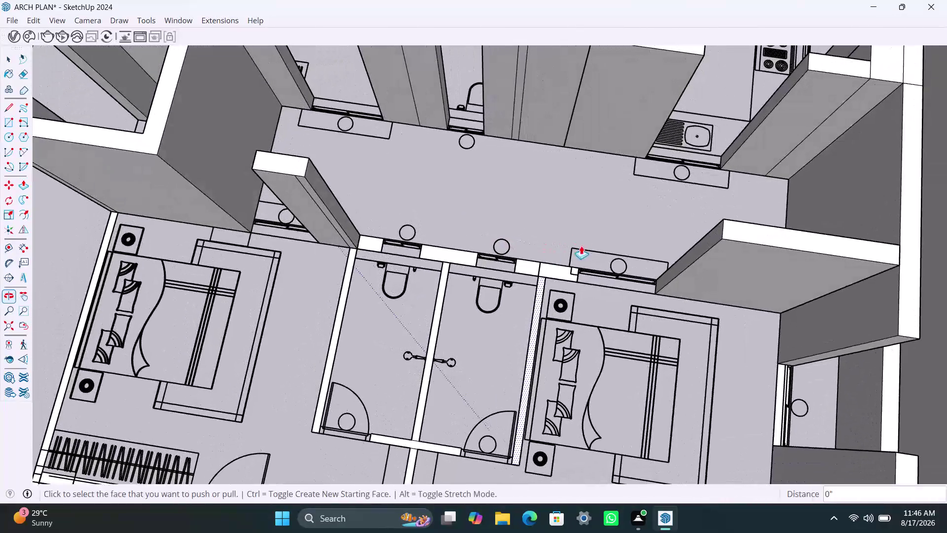
double_click(371, 244)
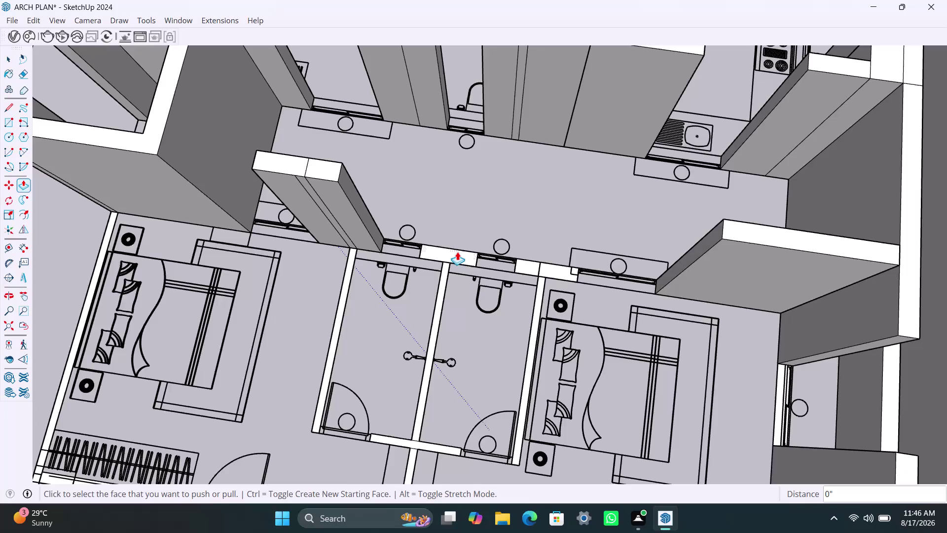
double_click(458, 252)
double_click(523, 262)
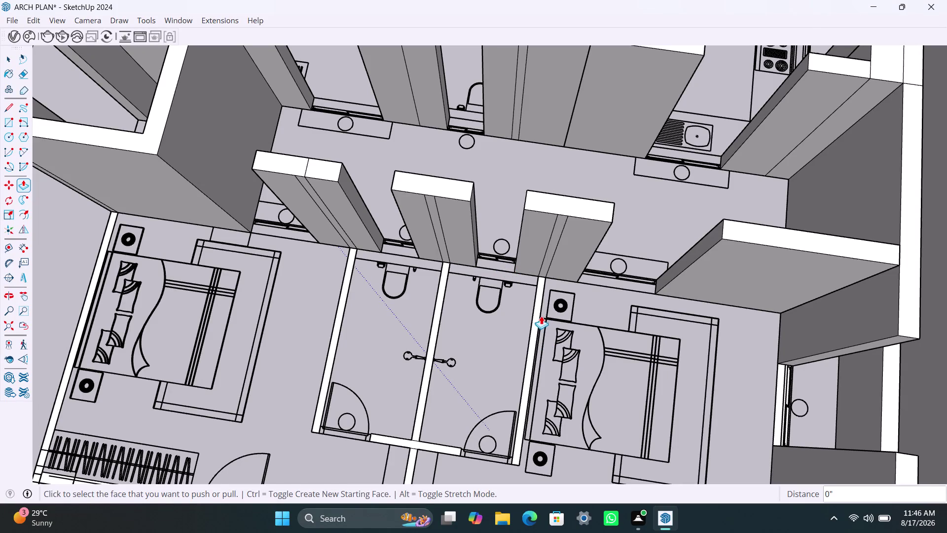
double_click(538, 310)
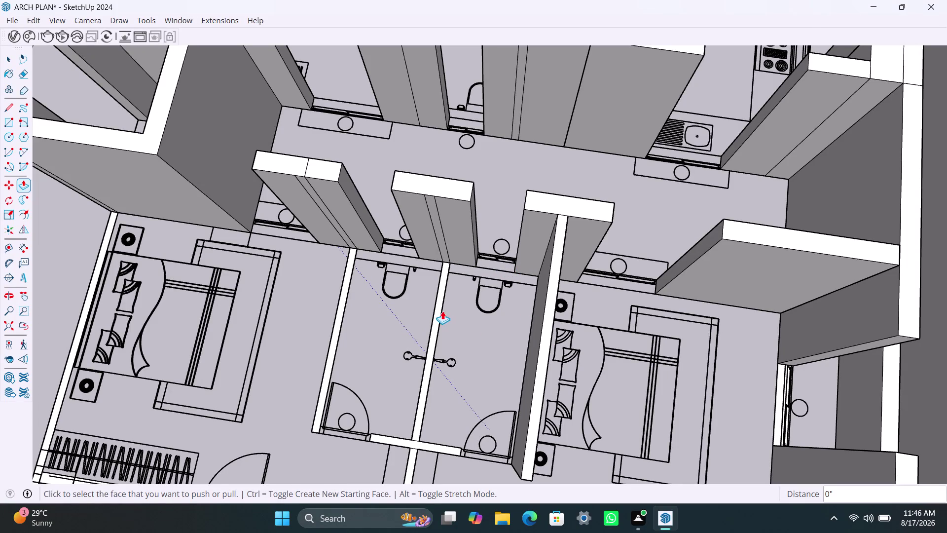
double_click(439, 318)
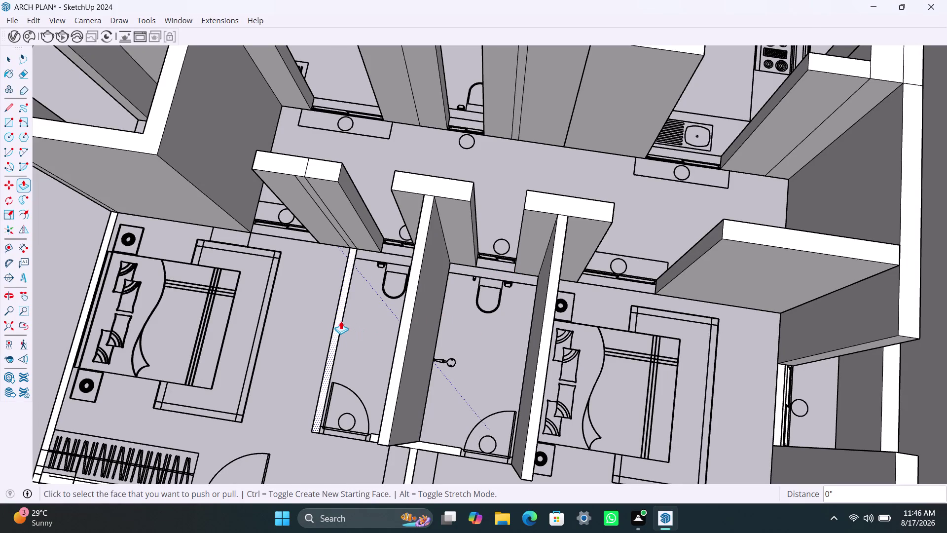
double_click(341, 321)
Raise the bathroom-door strip, the short wall below the bathrooms, the corridor wall and the wardrobe-front wall.
scroll(up, 3)
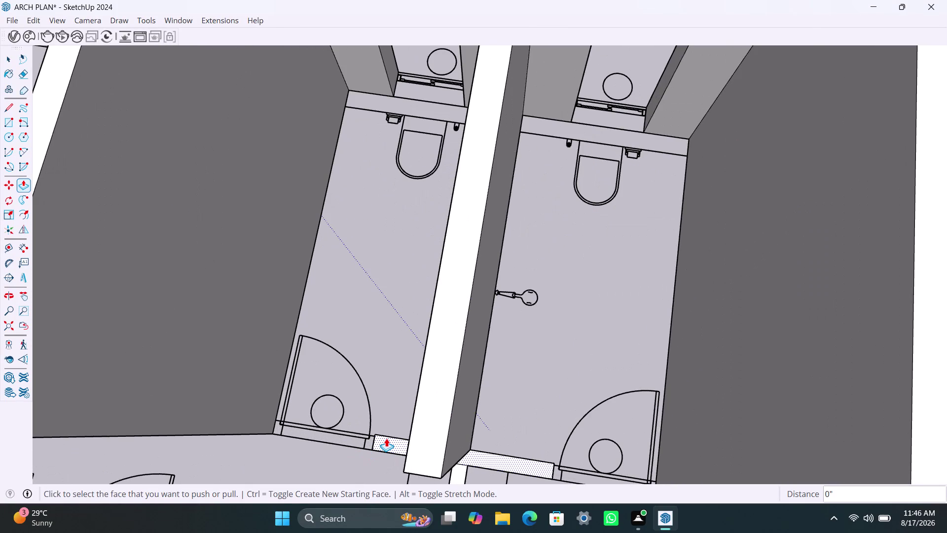
double_click(386, 438)
scroll(down, 3)
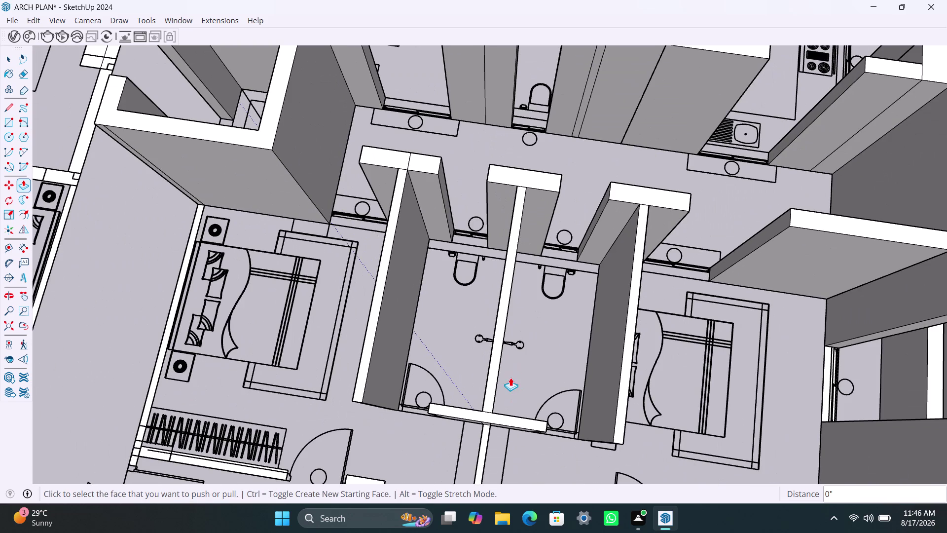
middle_drag(510, 378, 514, 243)
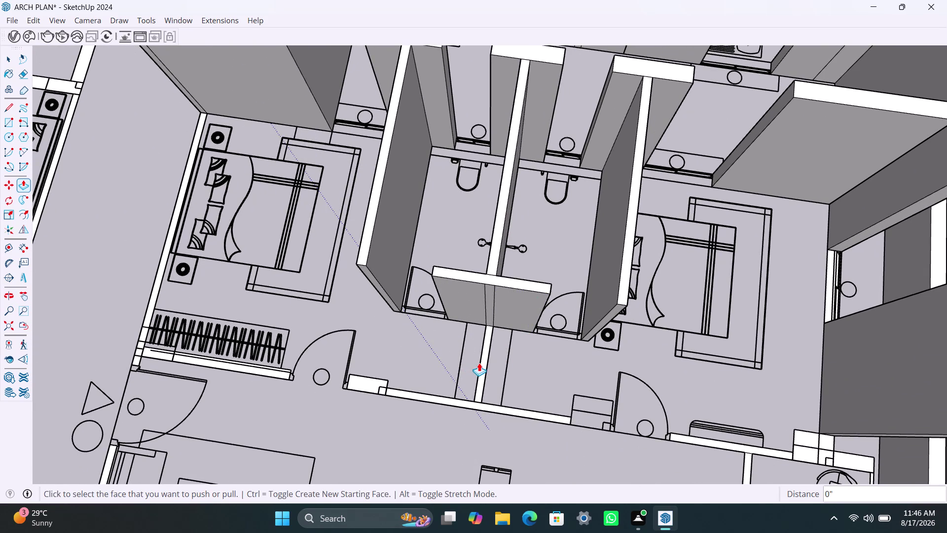
double_click(482, 363)
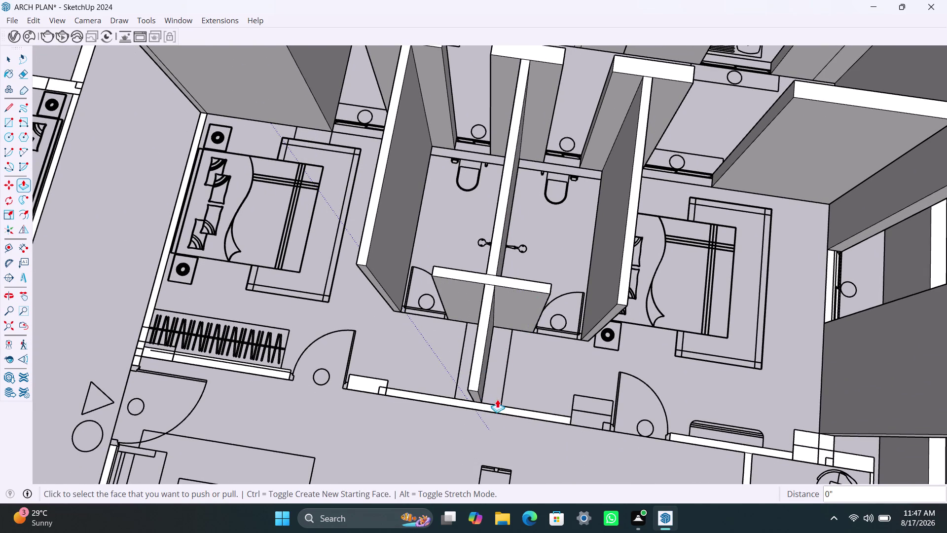
double_click(504, 408)
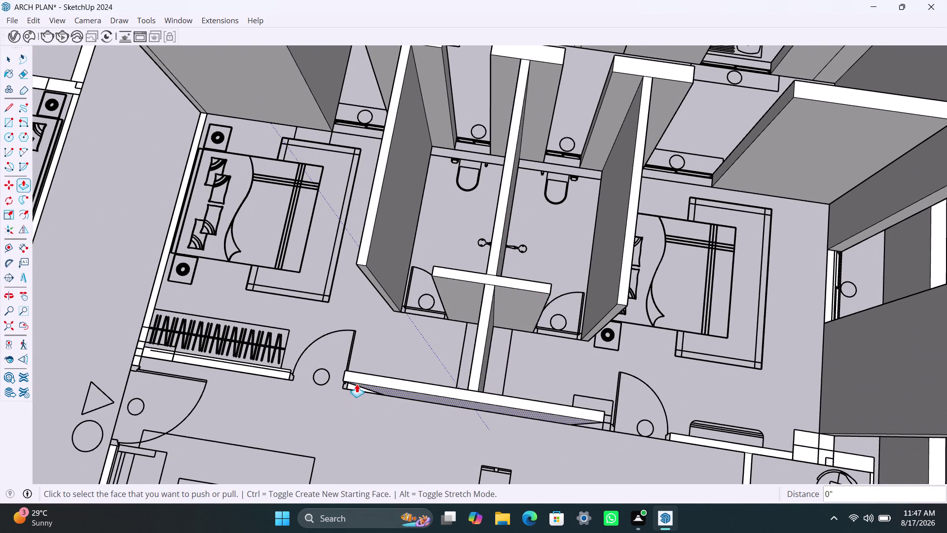
scroll(up, 3)
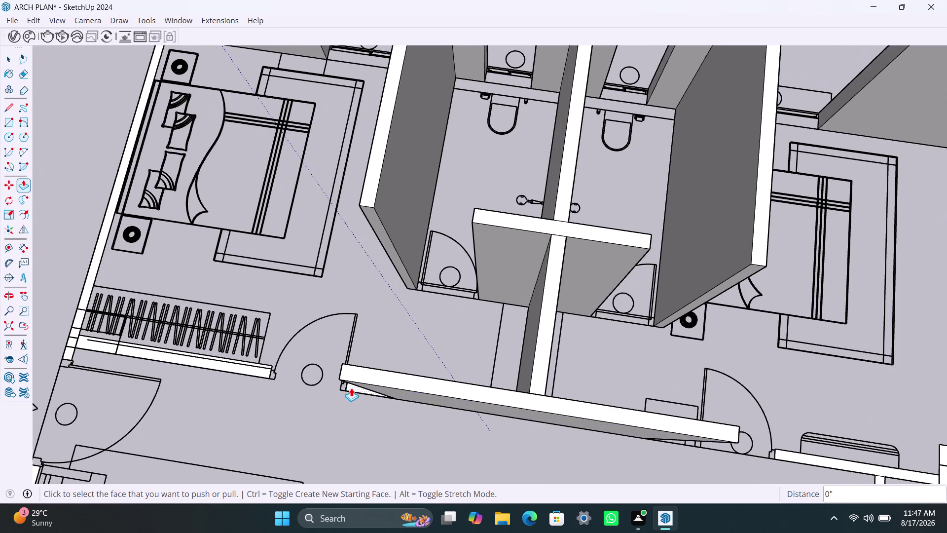
double_click(352, 387)
double_click(243, 365)
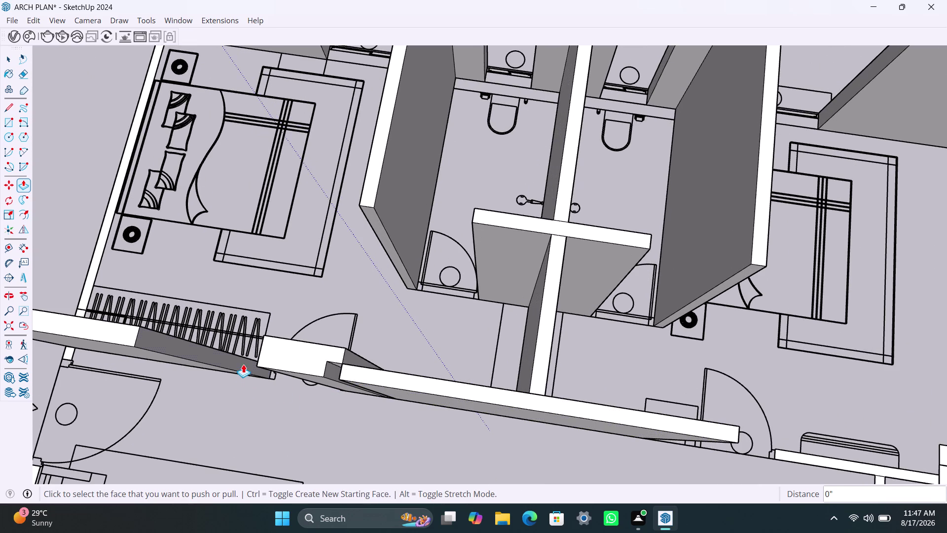
scroll(down, 3)
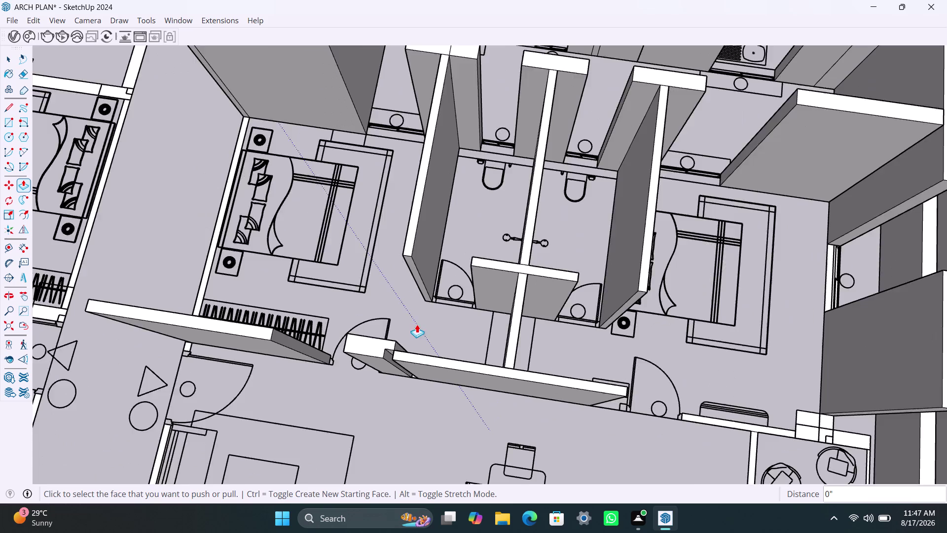
Undo a partial extrusion and pull the bedroom side wall up to full height.
double_click(261, 218)
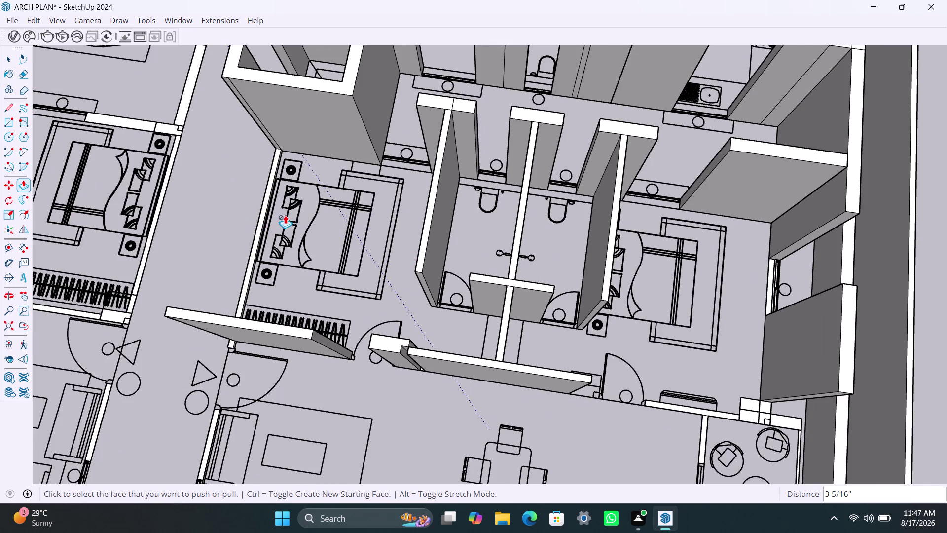
key(ctrl+z)
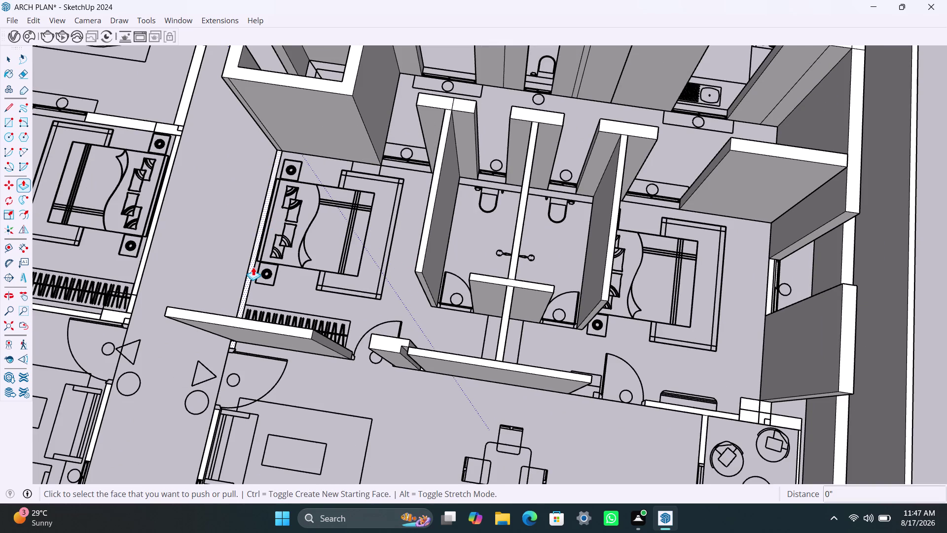
click(253, 266)
click(334, 78)
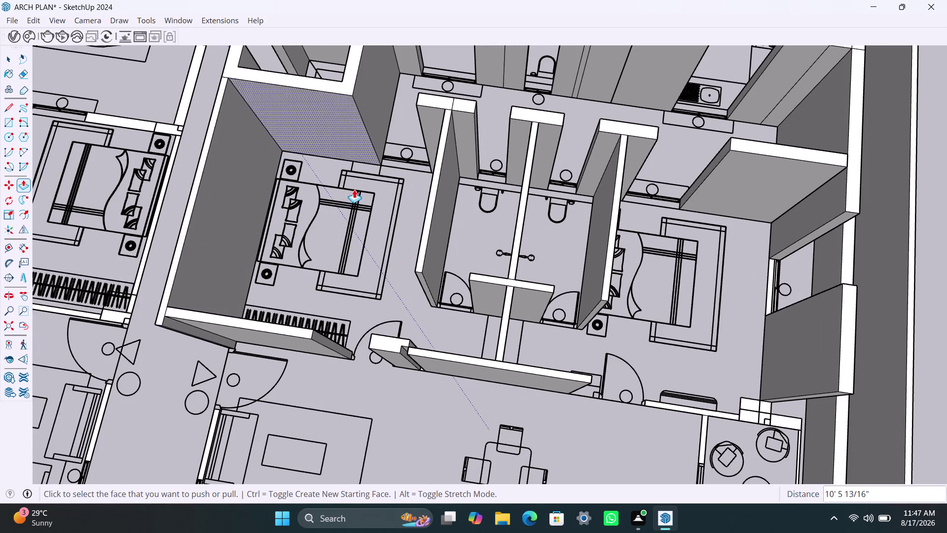
scroll(down, 3)
Raise the short walls above the lounge, matching the neighbouring wall top.
middle_drag(388, 228, 344, 120)
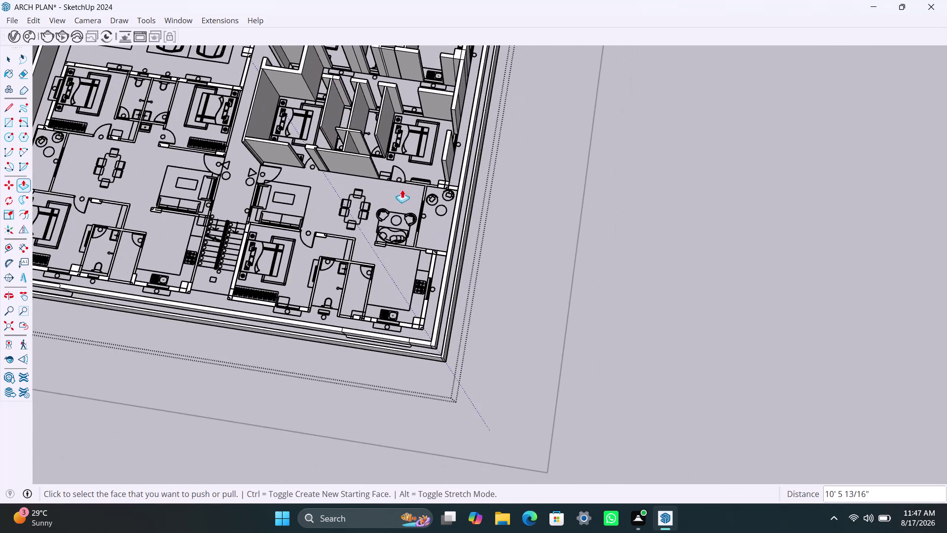
scroll(up, 3)
scroll(up, 3)
scroll(up, 3)
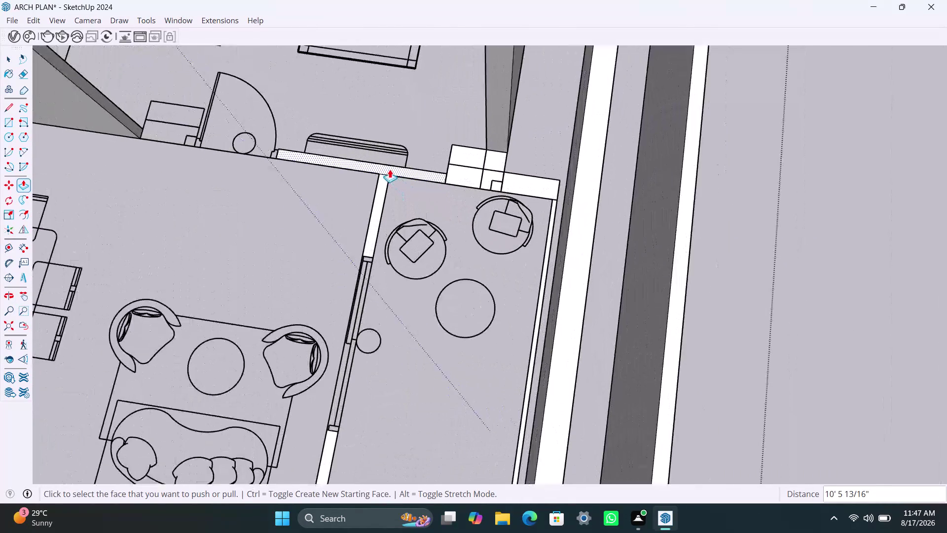
double_click(389, 169)
double_click(376, 190)
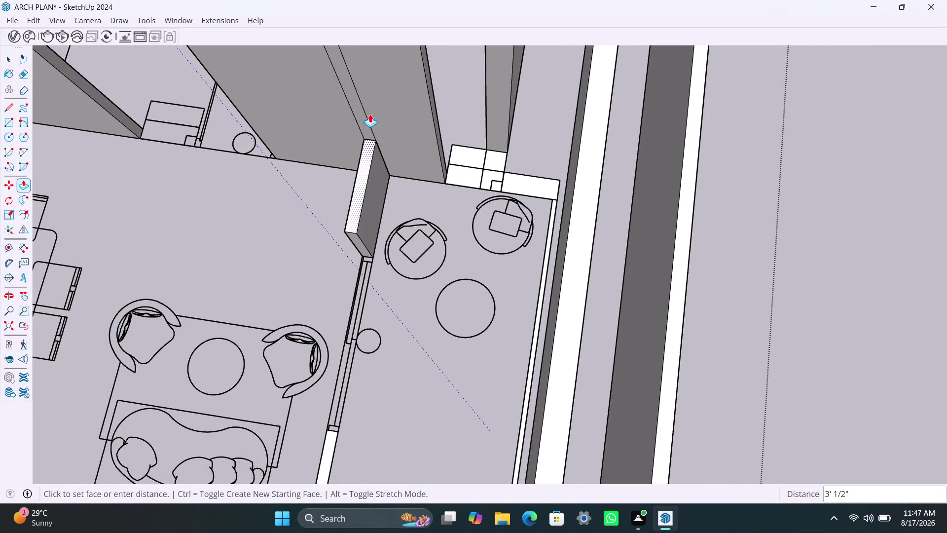
scroll(down, 3)
scroll(down, 3)
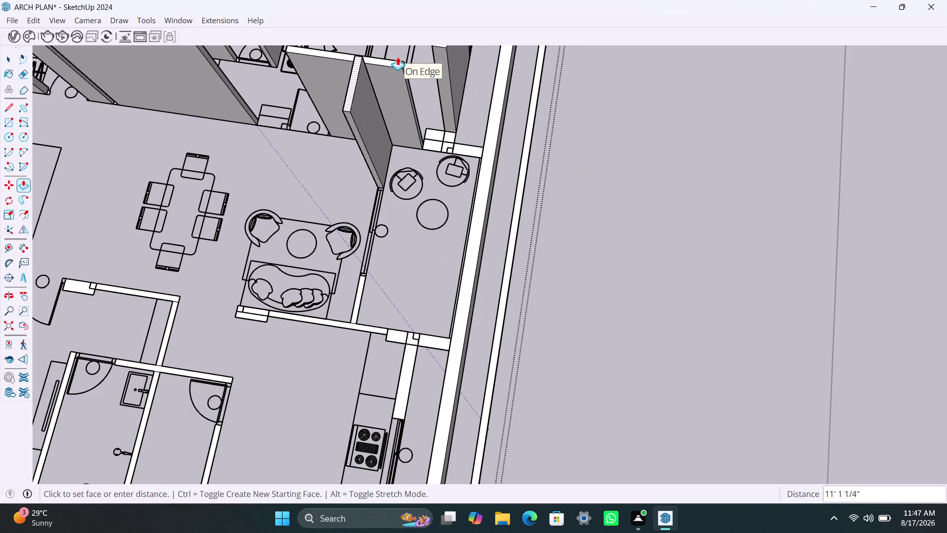
click(398, 61)
Raise the lounge corner wall and the wall above the lounge, then pick the short wall beside the sofa.
double_click(452, 133)
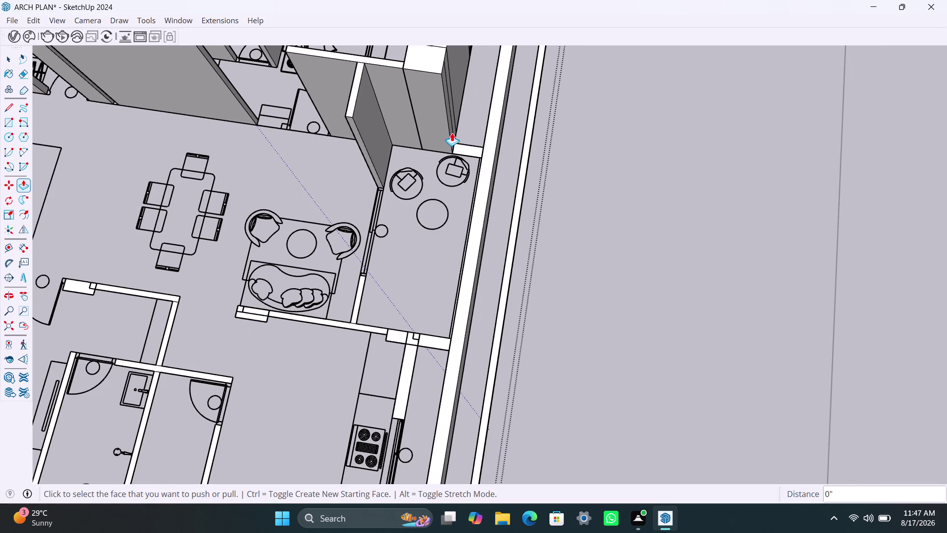
double_click(477, 147)
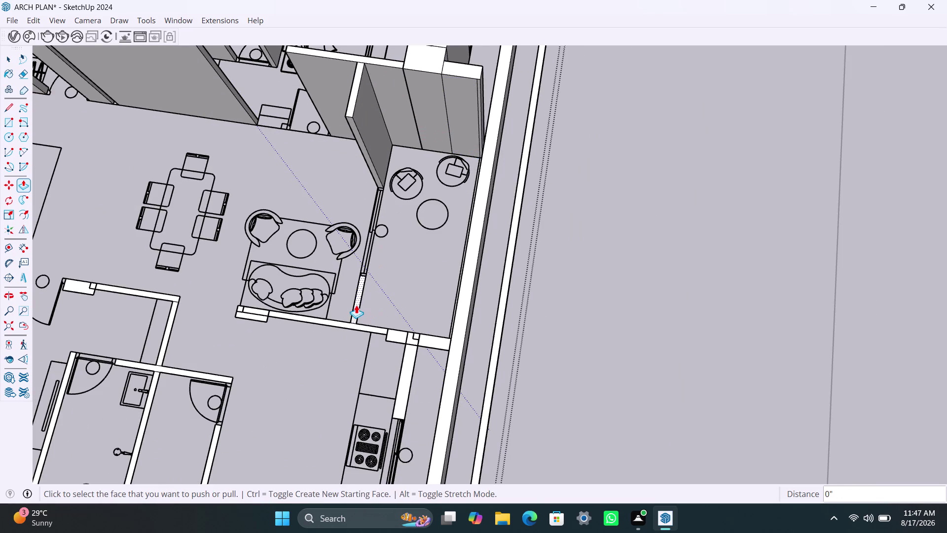
double_click(356, 305)
key(ctrl+z)
click(362, 286)
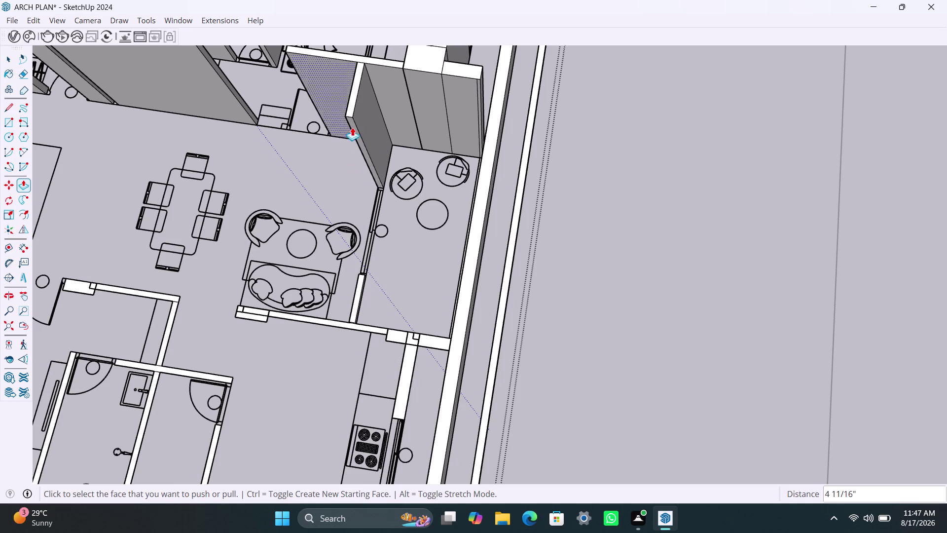
click(360, 280)
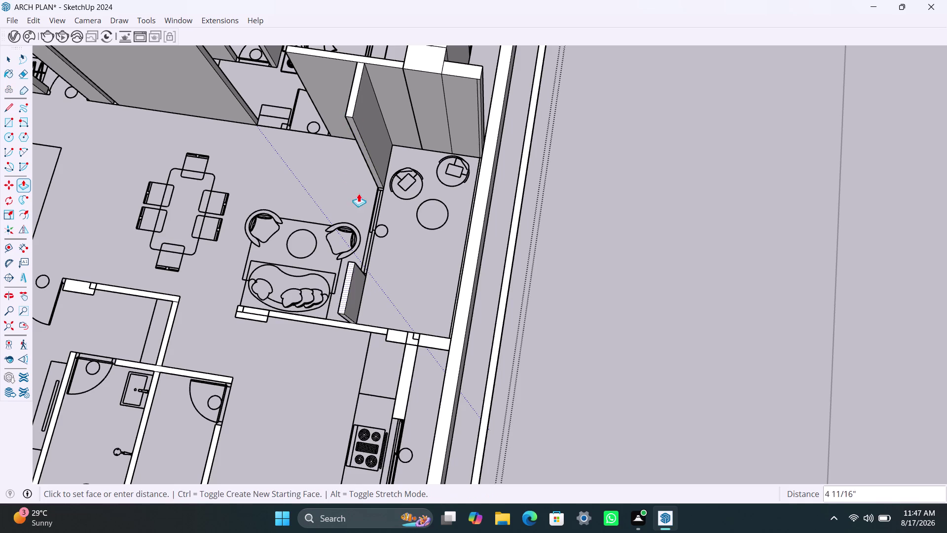
click(353, 108)
scroll(down, 3)
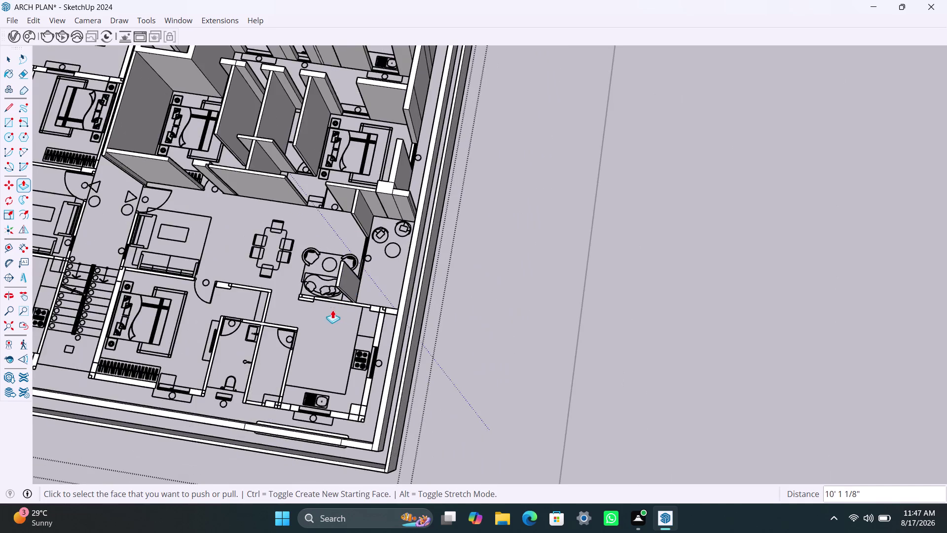
Pull the thin outer wall strip by the lounge up to match the existing wall tops.
middle_drag(332, 310, 494, 275)
scroll(up, 3)
scroll(up, 3)
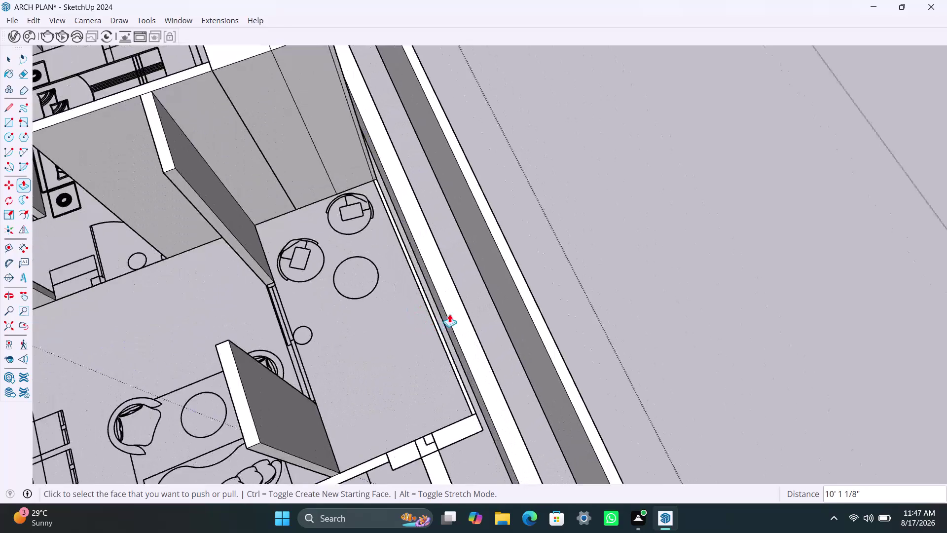
scroll(up, 3)
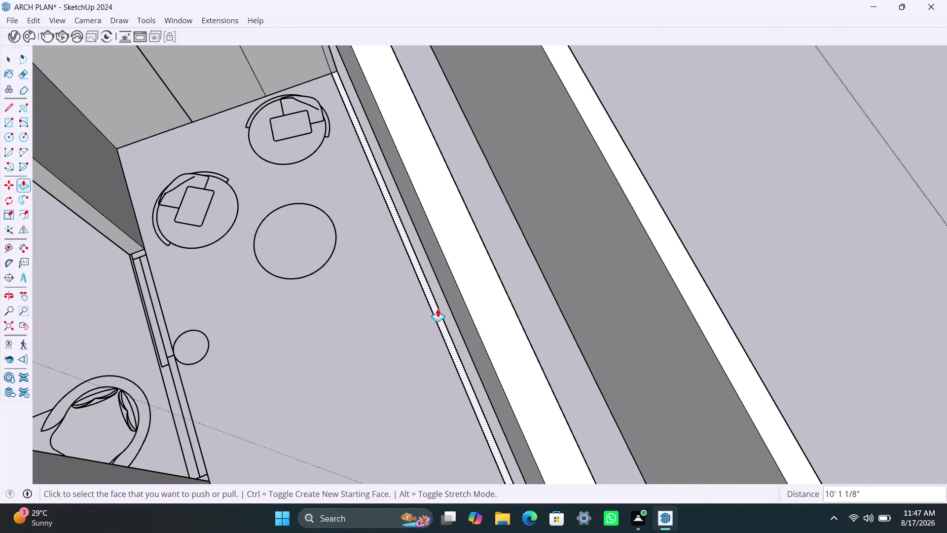
click(437, 308)
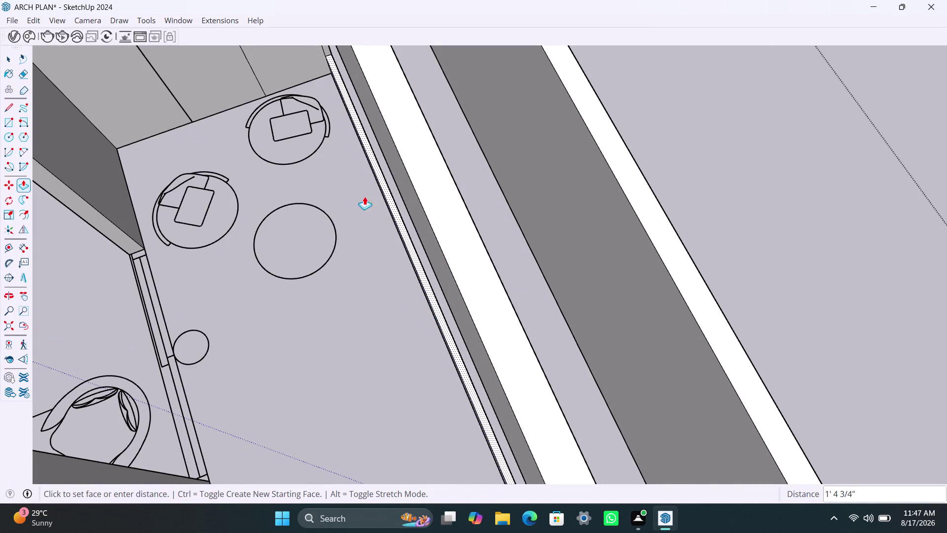
scroll(down, 3)
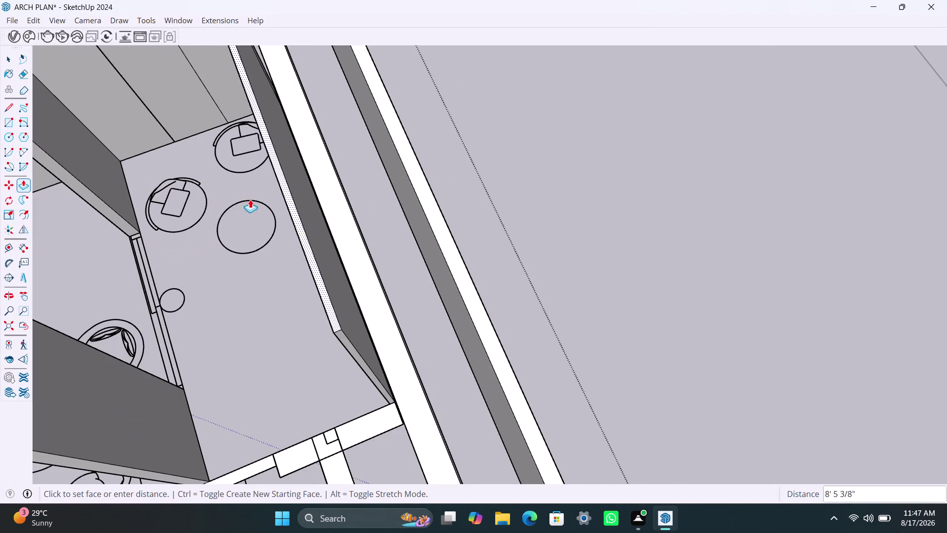
scroll(down, 3)
scroll(down, 3)
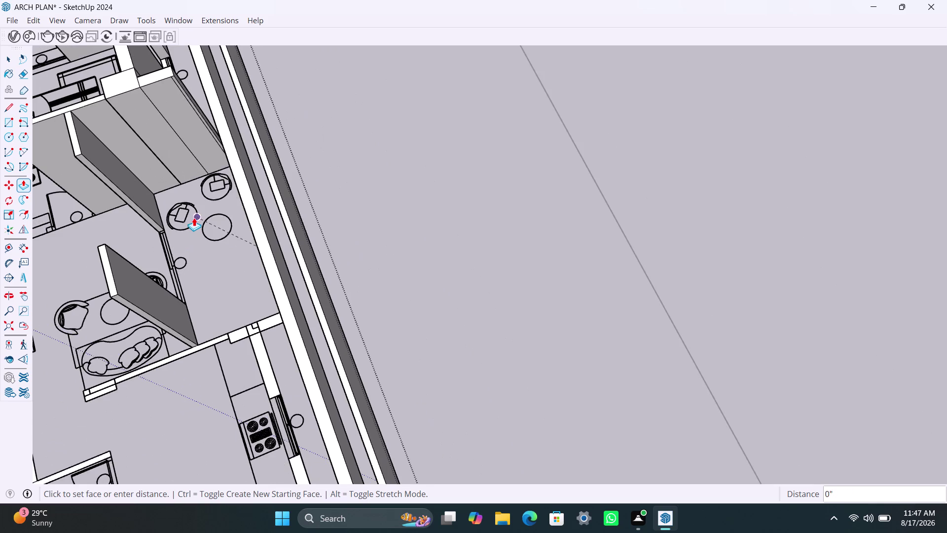
click(154, 81)
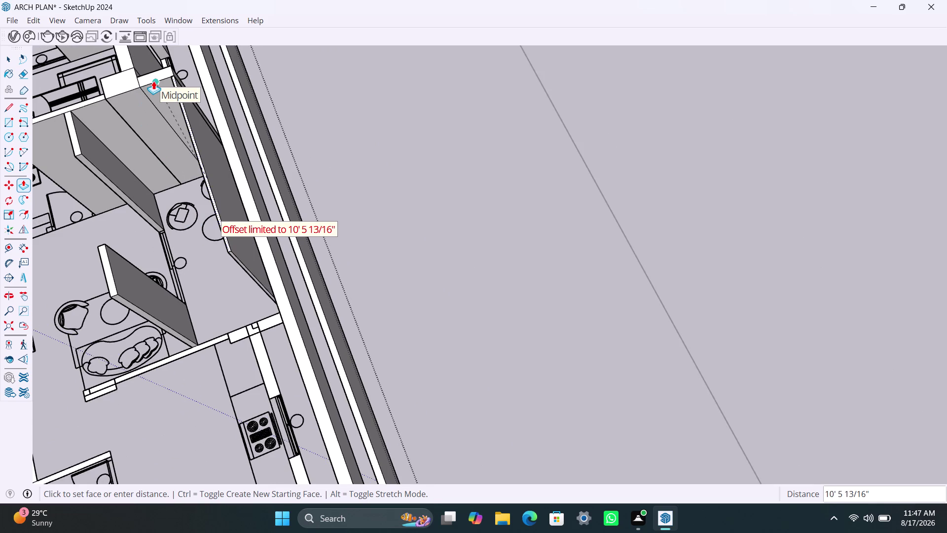
scroll(down, 3)
scroll(down, 3)
Raise the kitchen walls above and below the stove to full height, undoing the stove-side attempt.
middle_drag(196, 238, 377, 168)
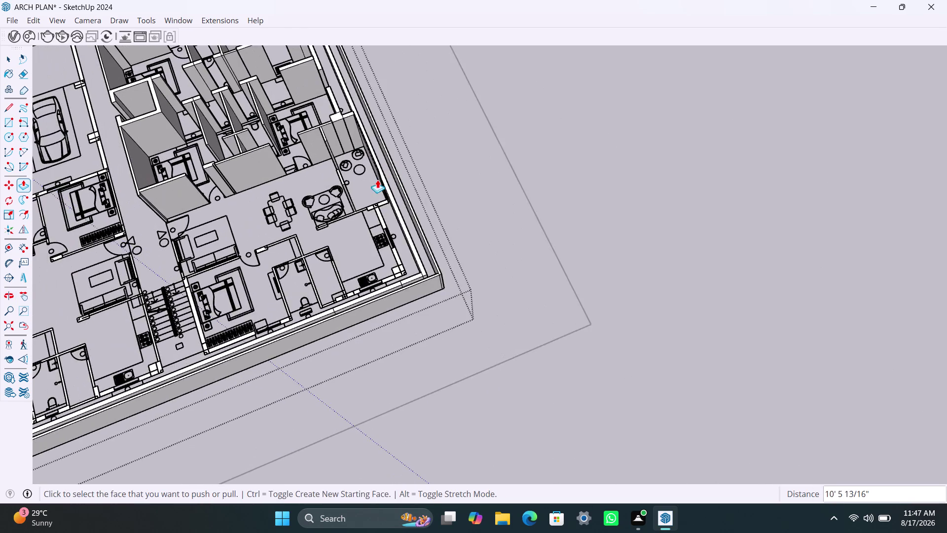
scroll(up, 3)
scroll(up, 3)
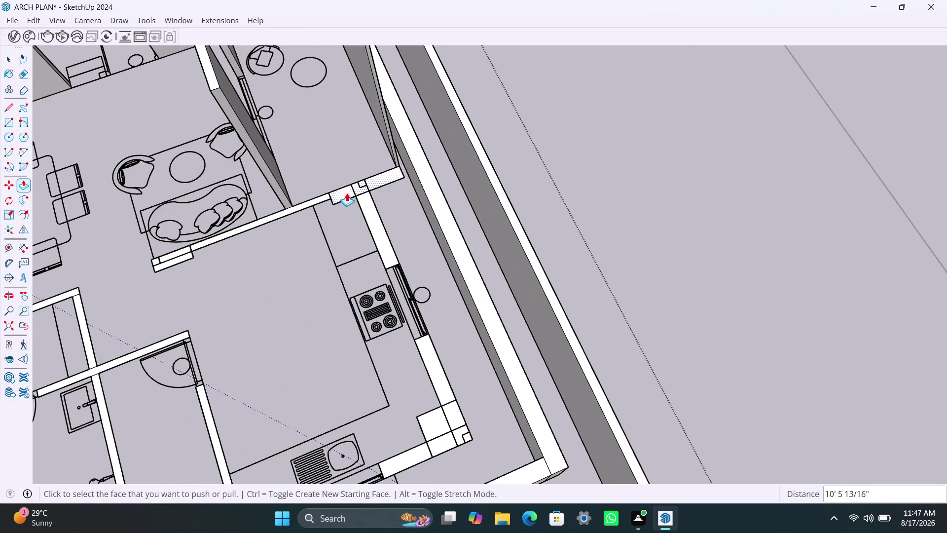
double_click(347, 193)
double_click(378, 225)
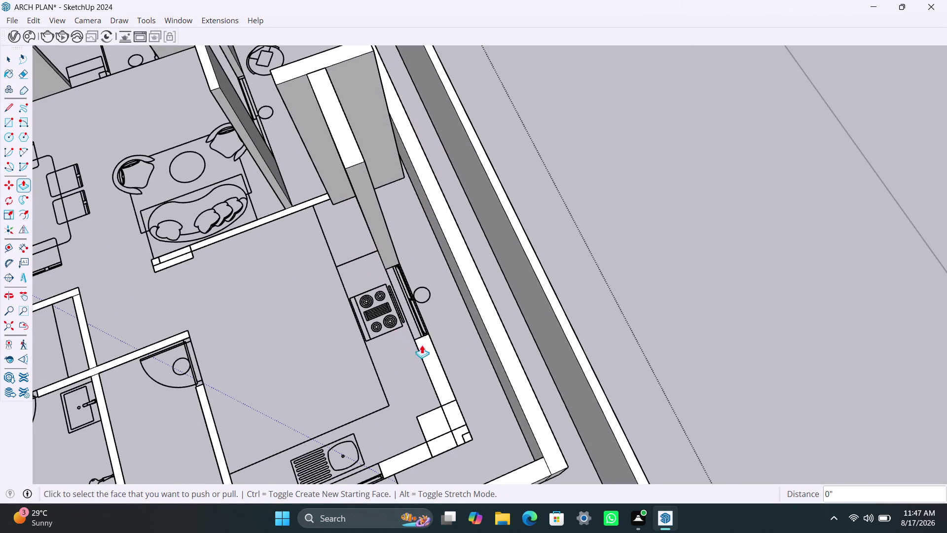
double_click(435, 355)
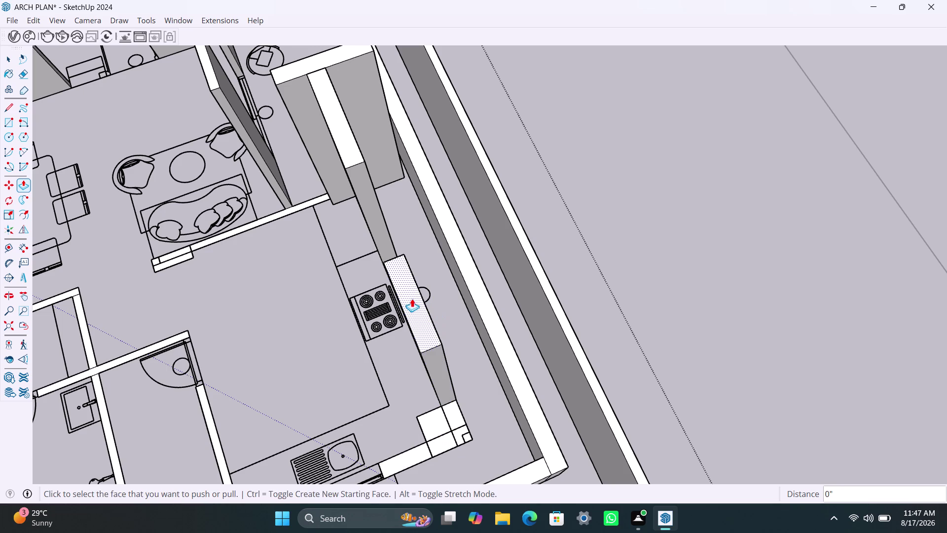
click(412, 300)
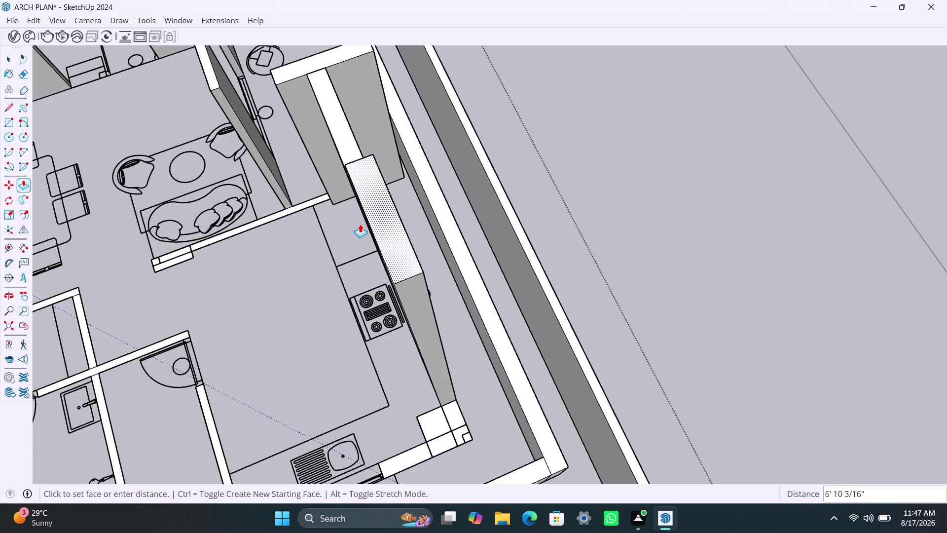
key(ctrl+z)
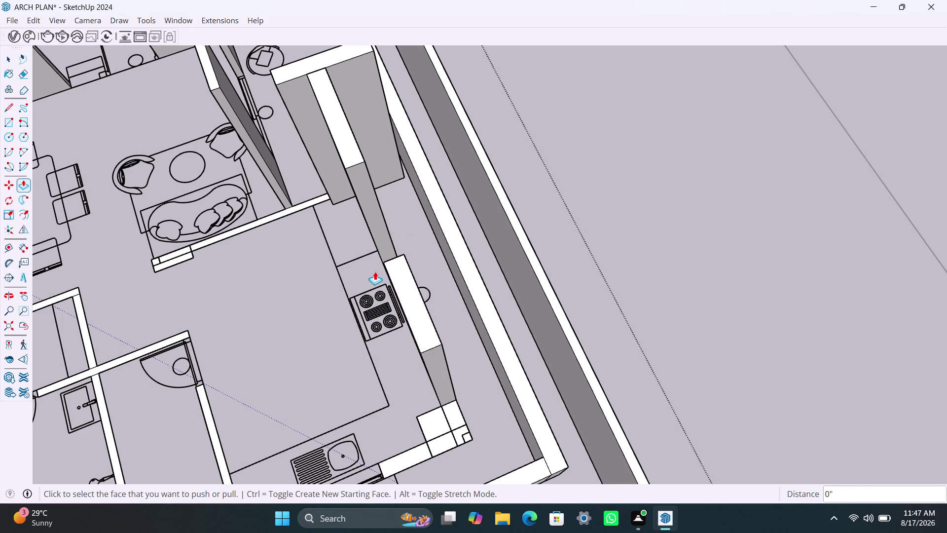
scroll(down, 3)
middle_drag(374, 279, 534, 156)
scroll(down, 3)
middle_drag(395, 273, 395, 275)
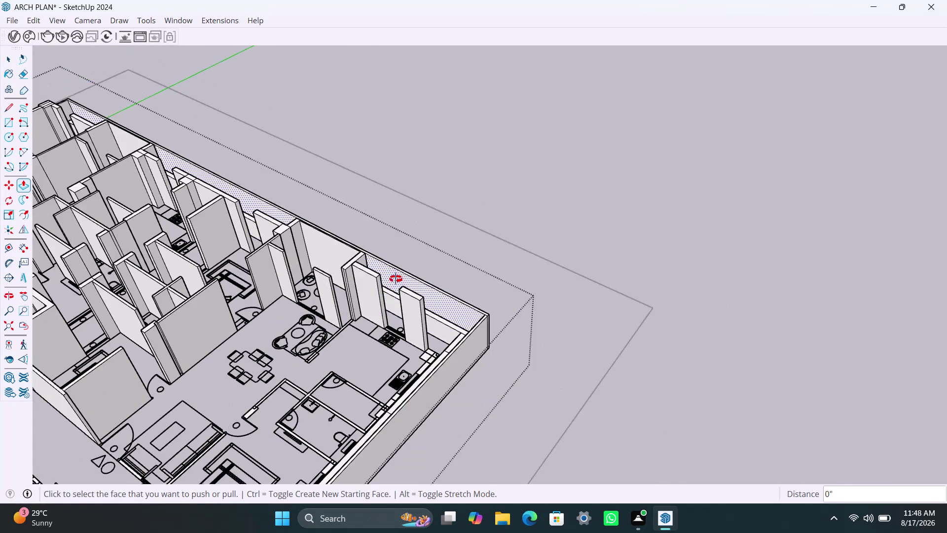
Double-click two kitchen corner wall pieces to raise them, then undo both extrusions.
middle_drag(395, 274, 196, 264)
middle_drag(319, 251, 311, 316)
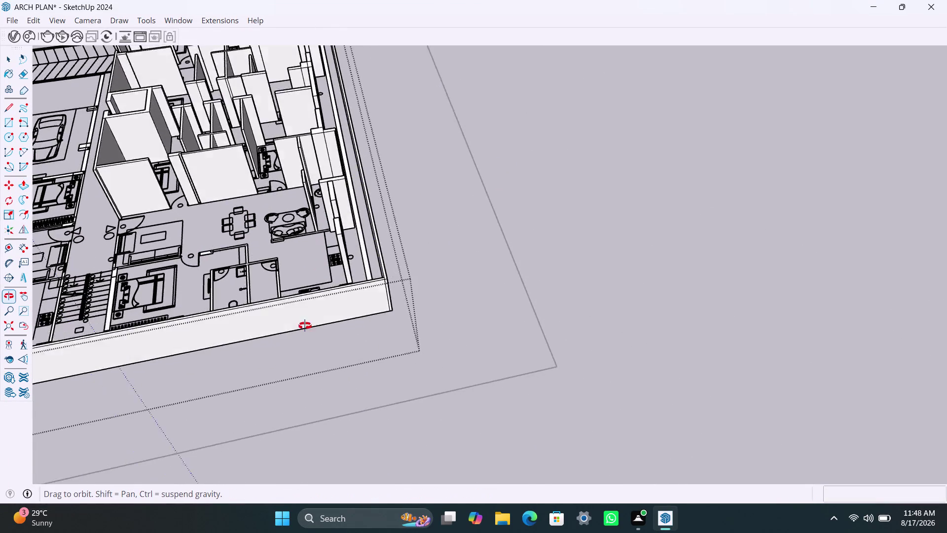
middle_drag(311, 317, 275, 378)
scroll(up, 3)
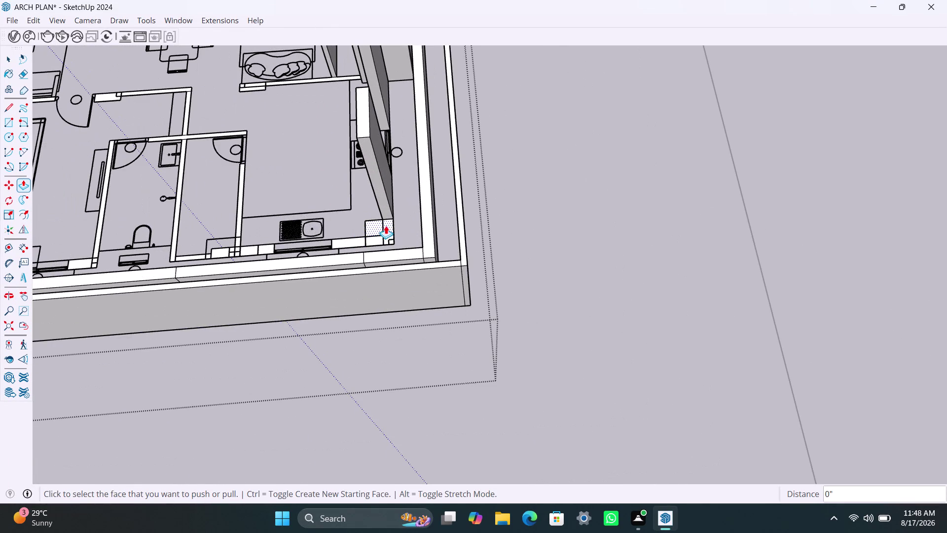
double_click(385, 225)
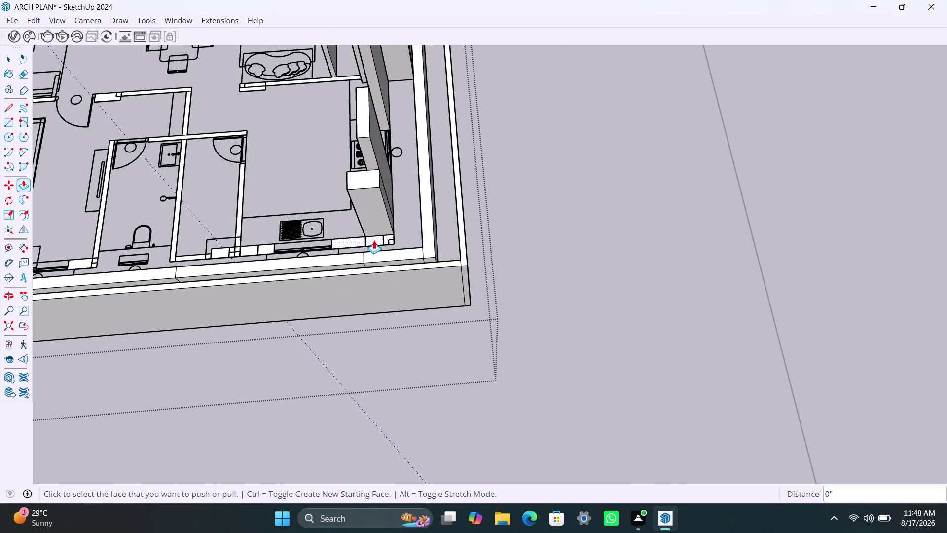
double_click(374, 236)
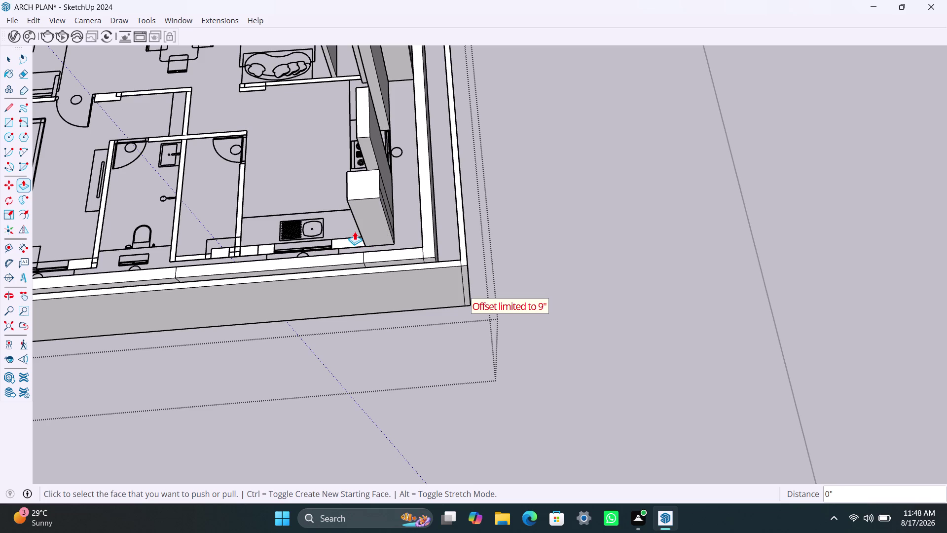
key(ctrl+z)
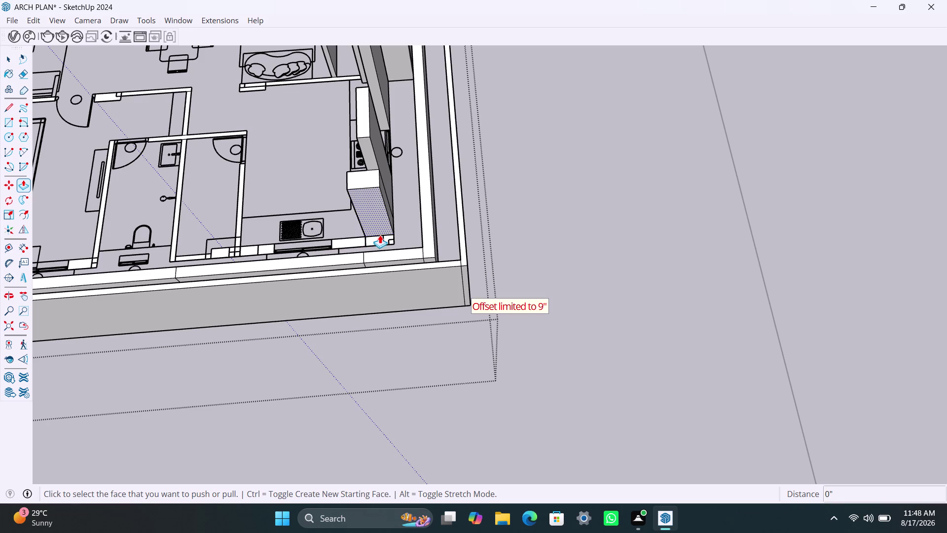
scroll(up, 3)
scroll(up, 3)
key(ctrl+z)
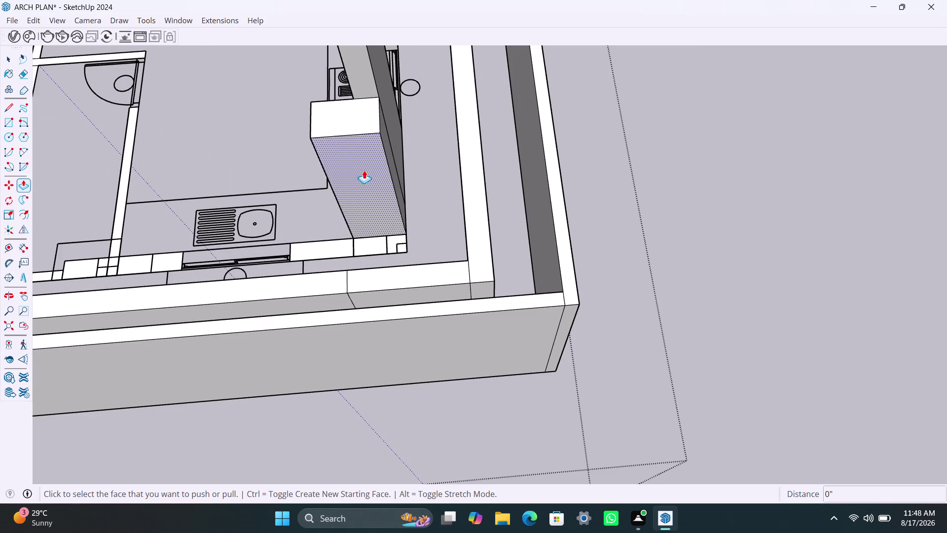
scroll(down, 3)
Pull the hatched kitchen wall piece by the sink up to full wall height and check it.
click(379, 212)
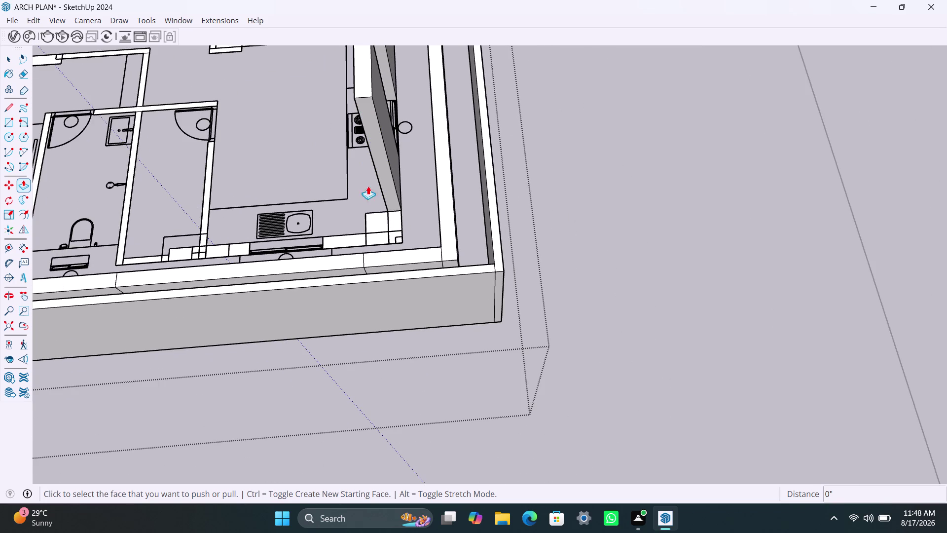
click(385, 220)
click(365, 87)
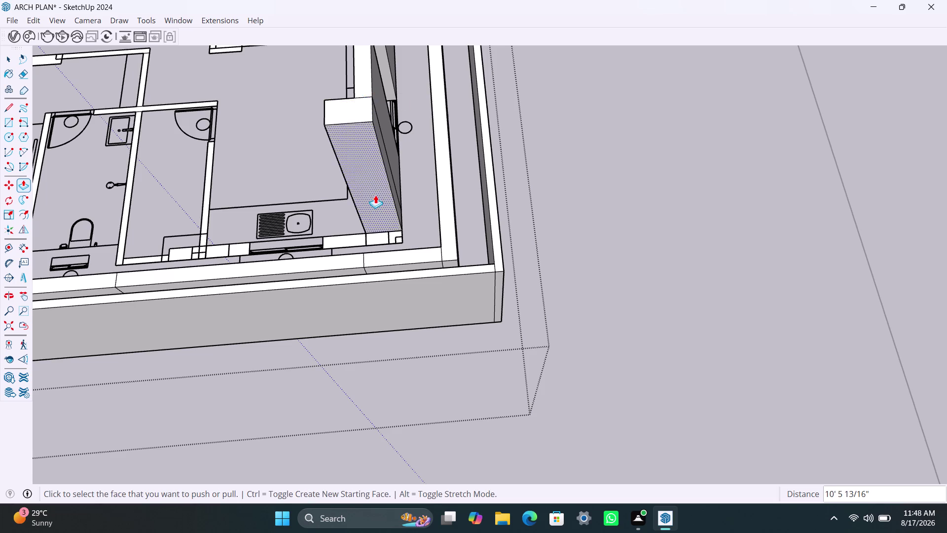
scroll(down, 3)
middle_drag(360, 193, 614, 81)
scroll(up, 3)
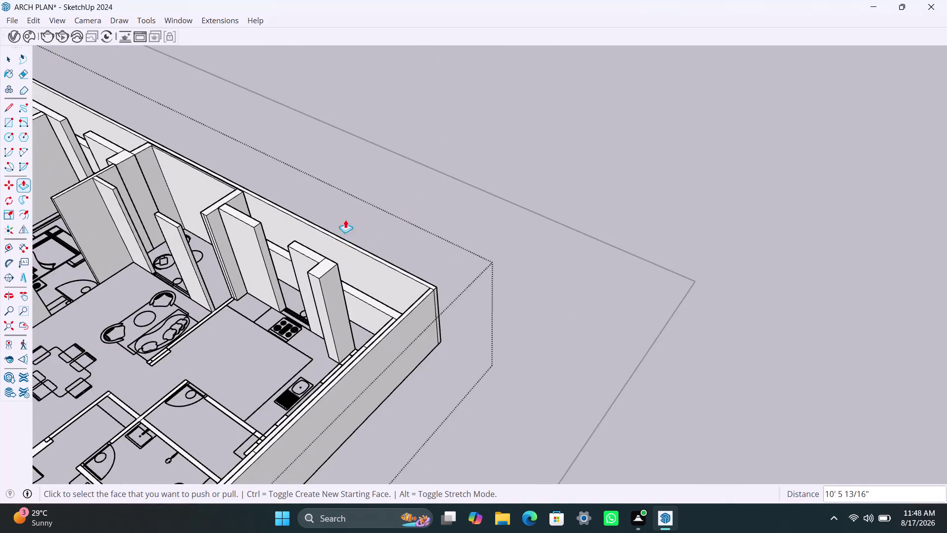
Raise the wall beside the bathroom and two neighbouring bathroom wall pieces to full height.
scroll(up, 3)
middle_drag(285, 252, 490, 98)
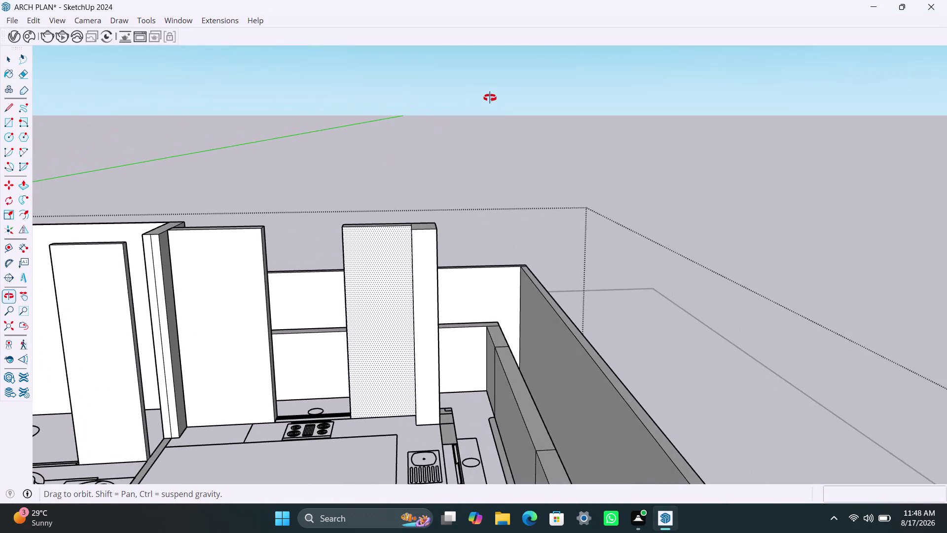
middle_drag(490, 98, 136, 246)
scroll(down, 3)
middle_drag(301, 210, 214, 295)
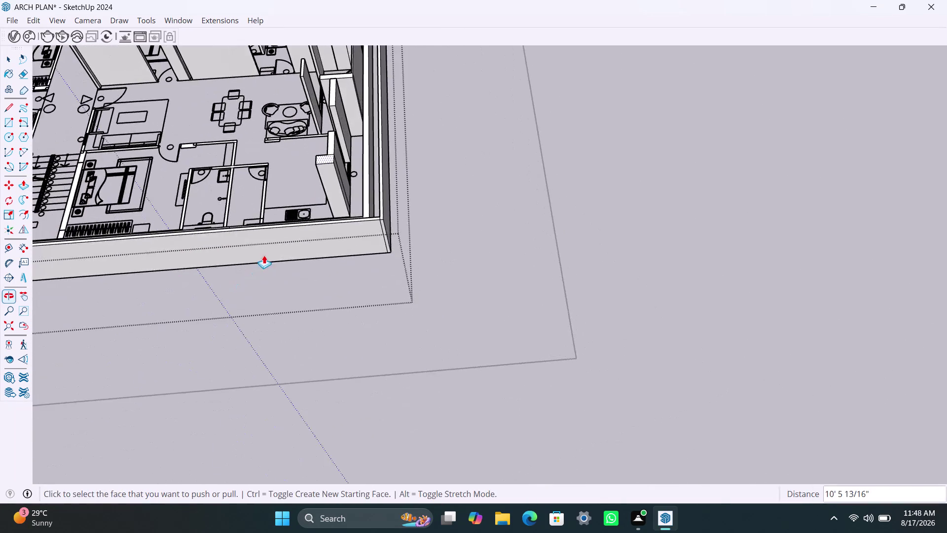
scroll(up, 3)
middle_drag(281, 194, 272, 287)
scroll(up, 3)
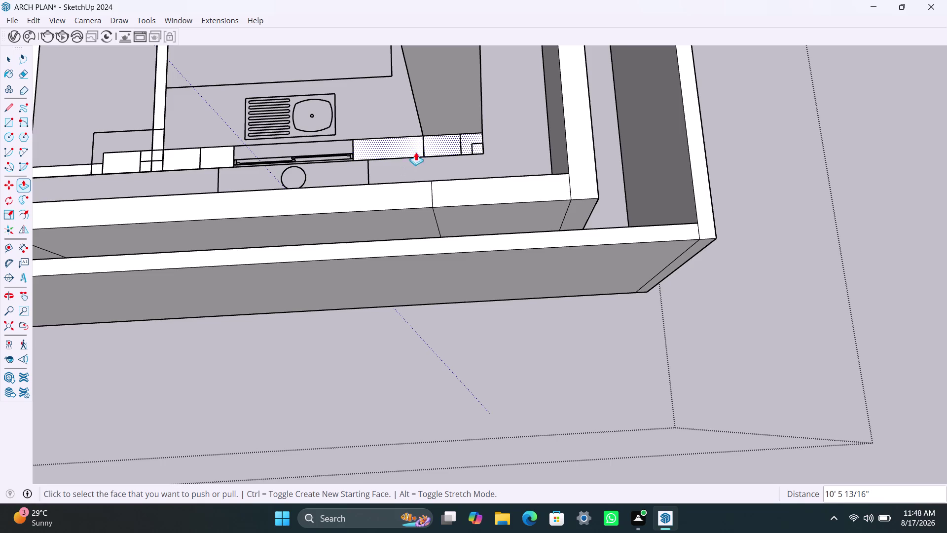
scroll(down, 3)
double_click(420, 147)
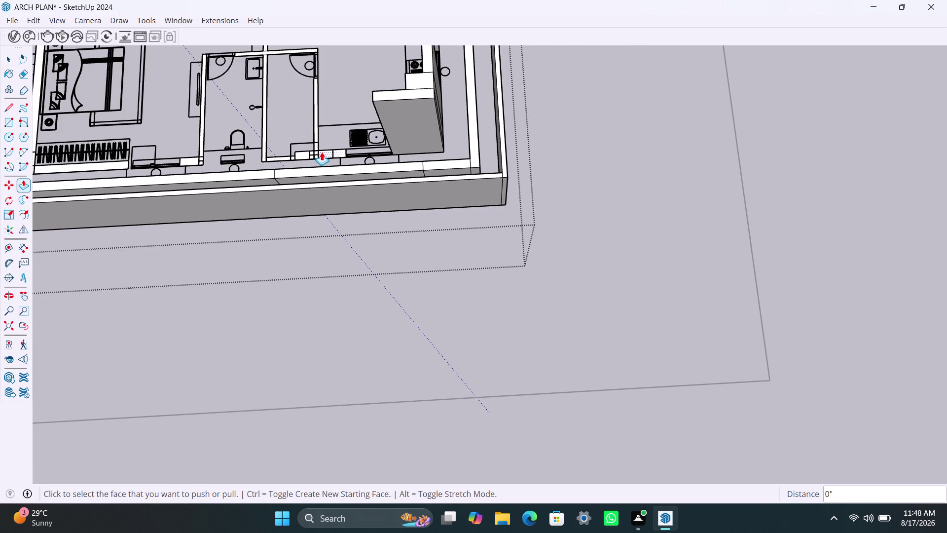
double_click(324, 152)
double_click(306, 155)
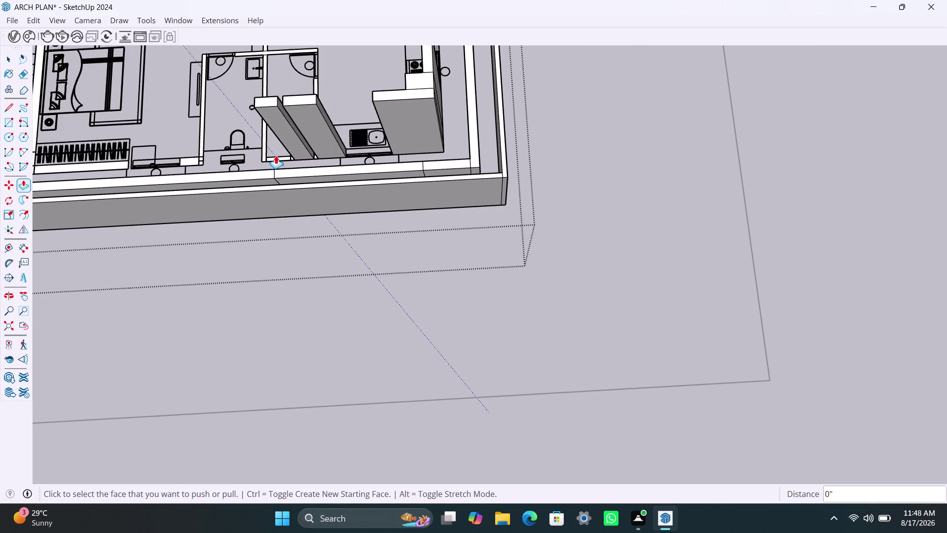
Raise the wall strips by the toilet and sink, plus the hatched wall face, to full height.
scroll(up, 3)
scroll(up, 3)
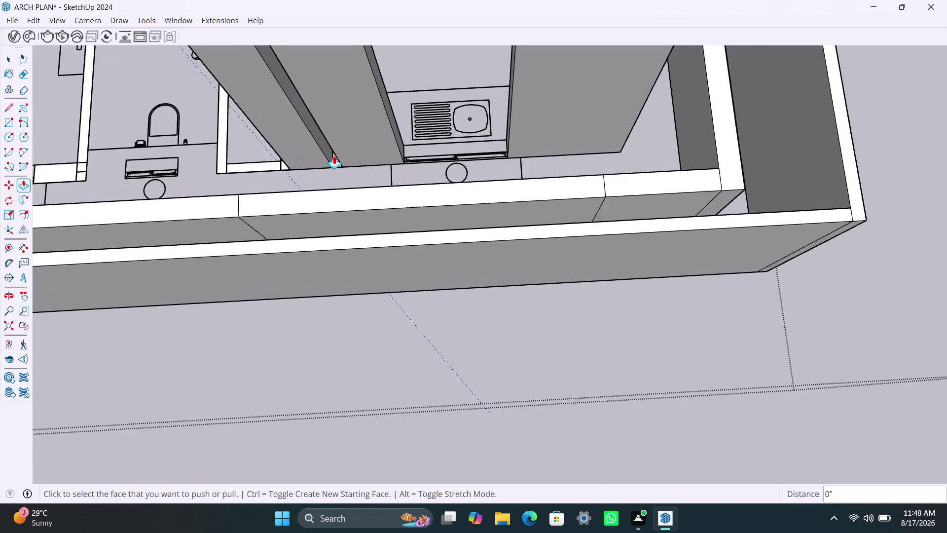
double_click(337, 163)
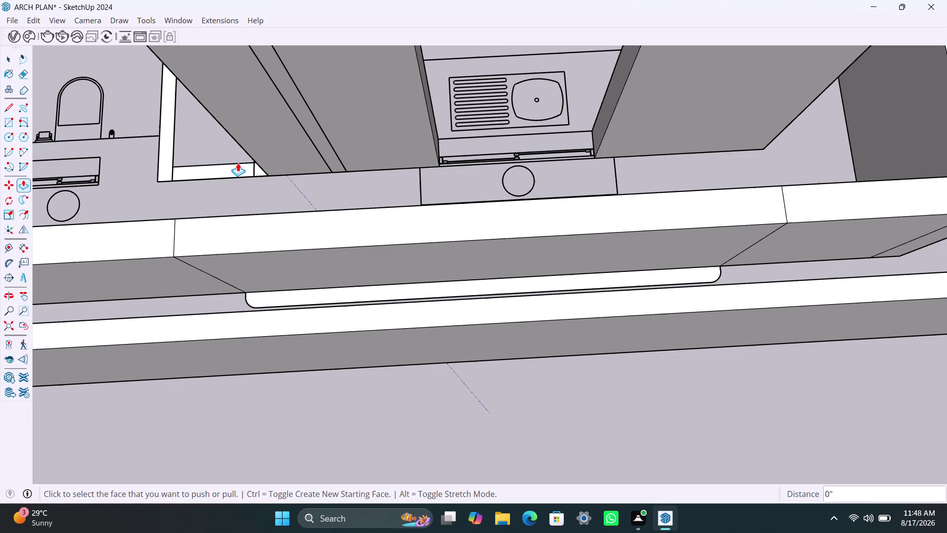
click(237, 162)
double_click(243, 168)
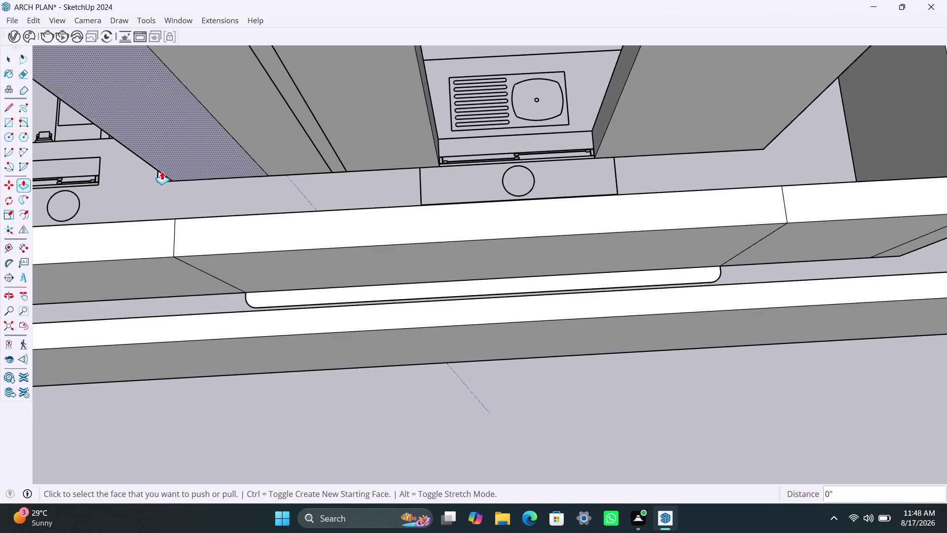
double_click(162, 174)
scroll(down, 3)
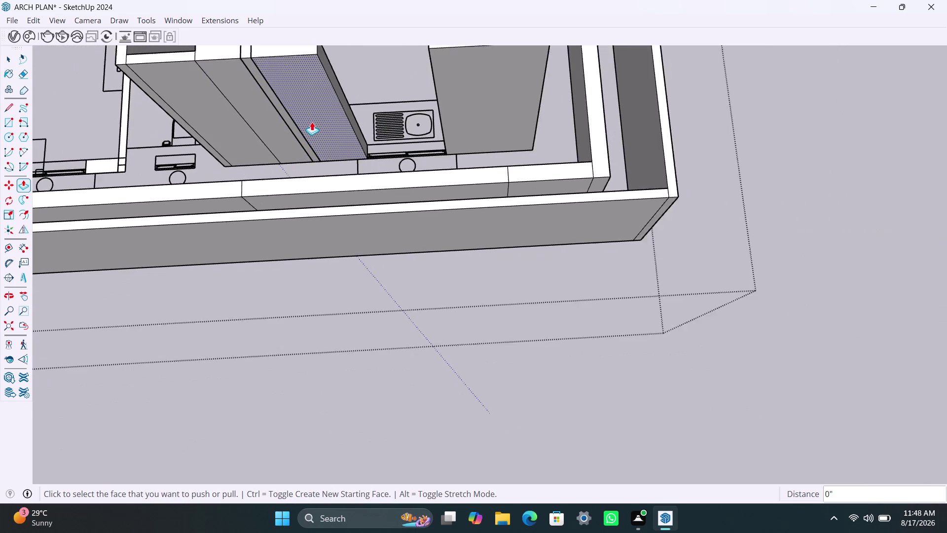
scroll(down, 3)
Raise the bathroom door wall, the segment above the bathroom and two short dining-area walls.
middle_drag(318, 136, 376, 286)
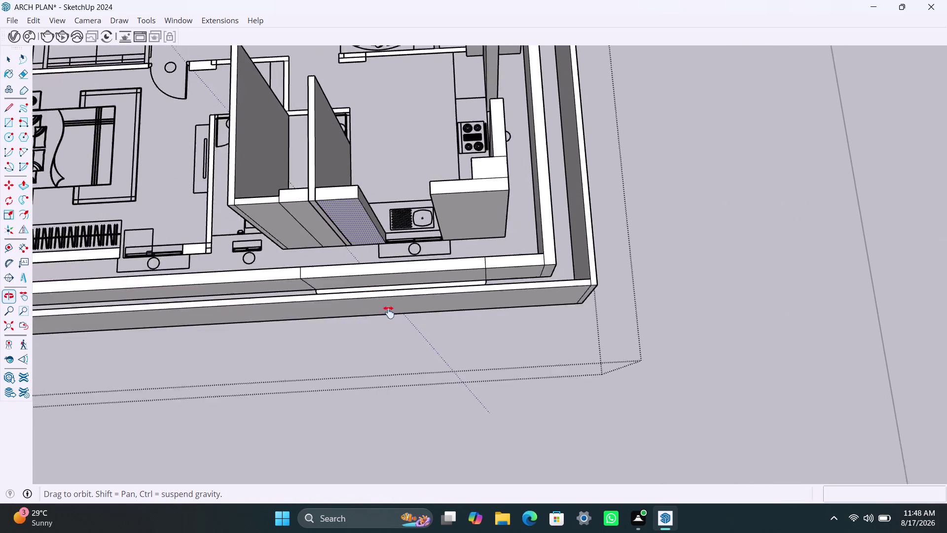
middle_drag(376, 287, 431, 357)
scroll(up, 3)
middle_drag(402, 279, 415, 372)
scroll(up, 3)
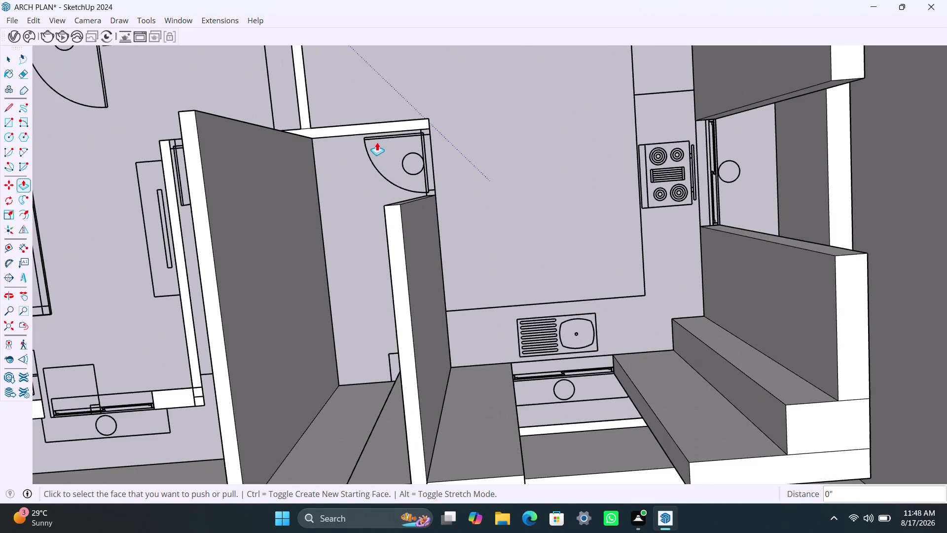
double_click(367, 126)
scroll(down, 3)
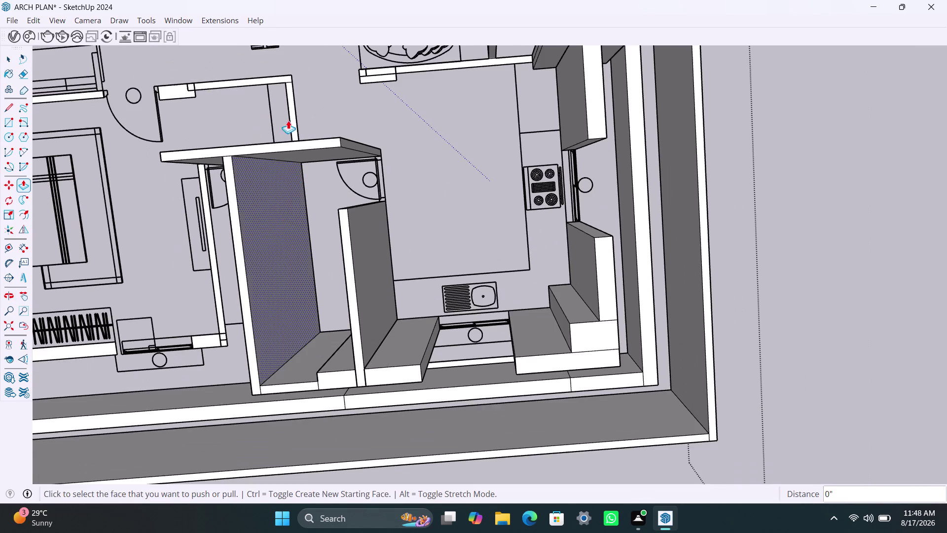
double_click(291, 107)
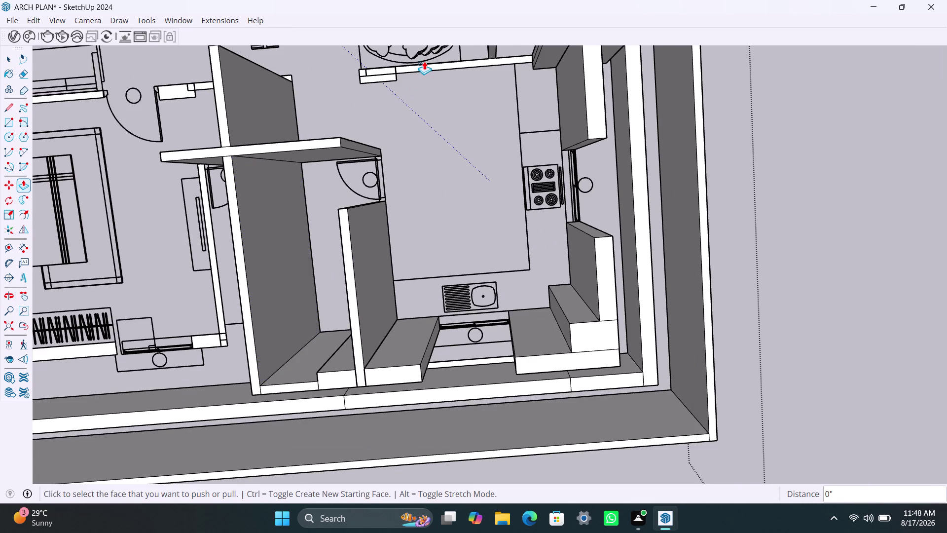
double_click(438, 64)
double_click(386, 72)
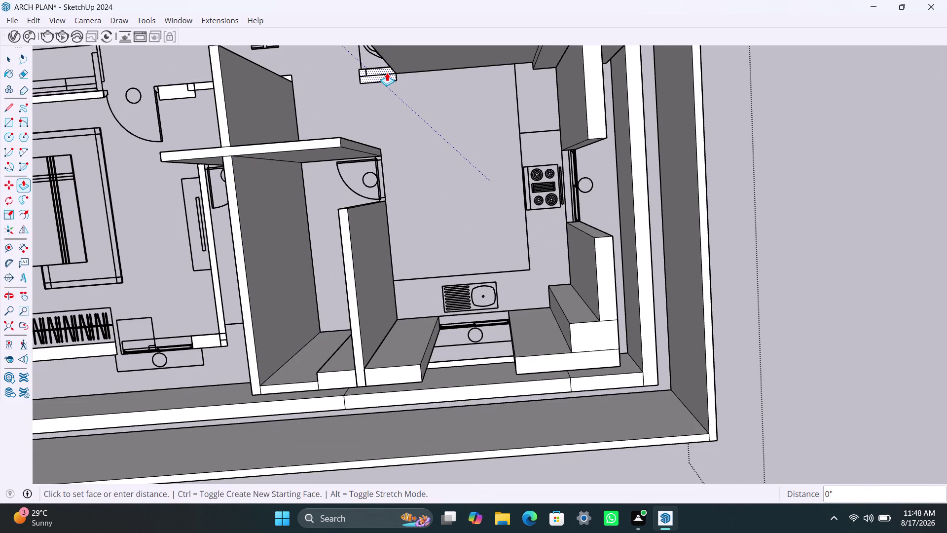
scroll(down, 3)
Raise the two short walls beside the bedroom door and the two stubs by the bathroom door.
middle_drag(439, 153, 646, 199)
scroll(up, 3)
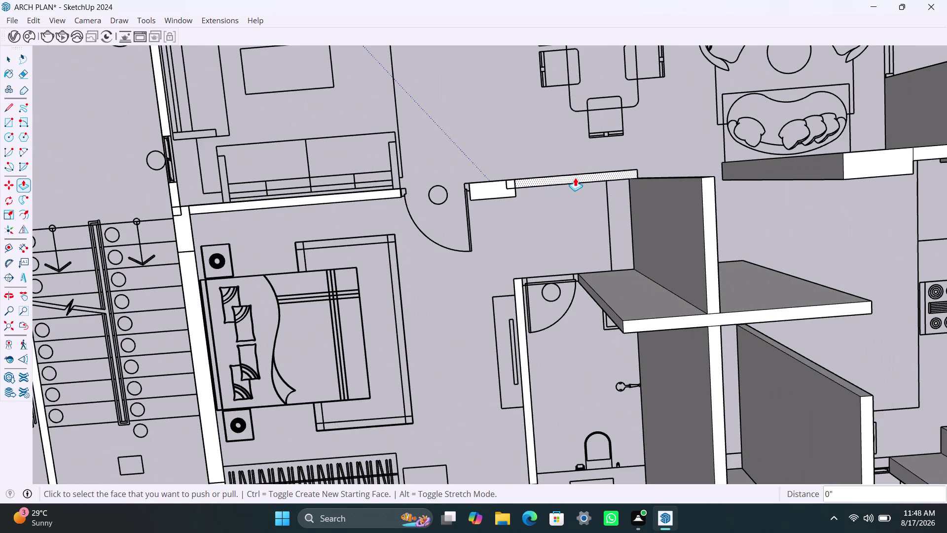
double_click(575, 177)
double_click(504, 188)
scroll(down, 3)
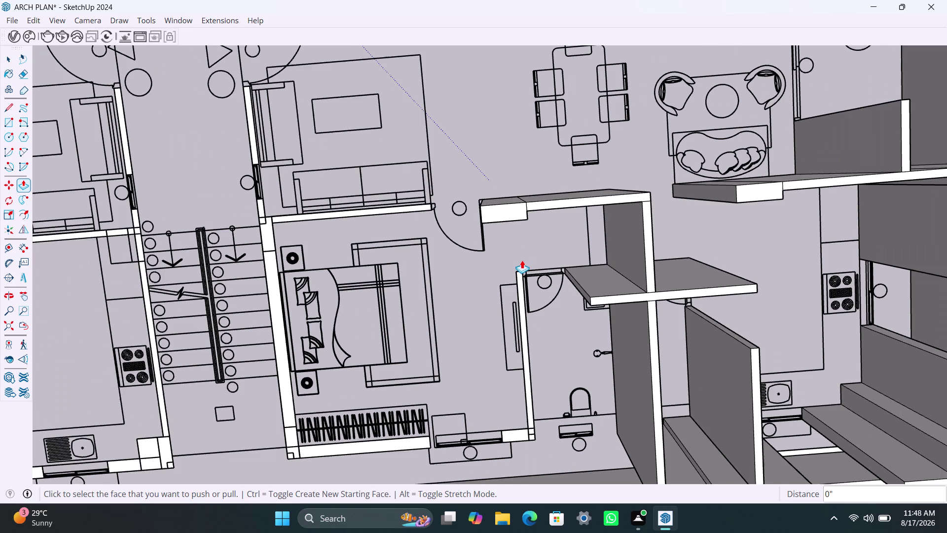
double_click(523, 294)
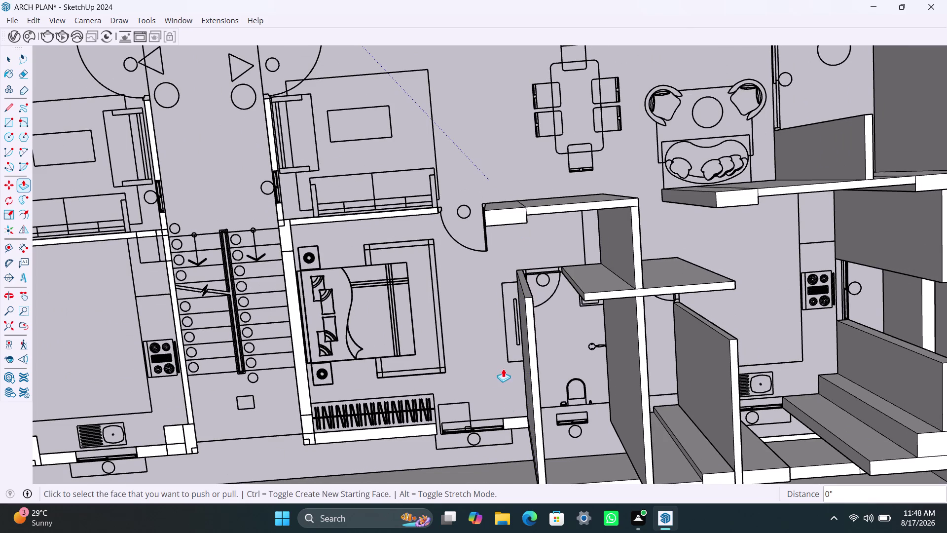
double_click(516, 419)
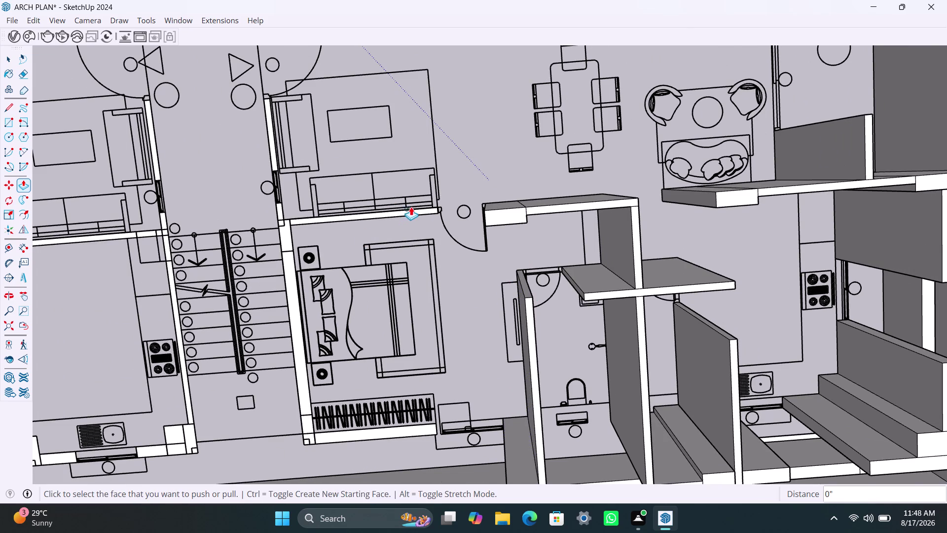
scroll(up, 3)
scroll(up, 3)
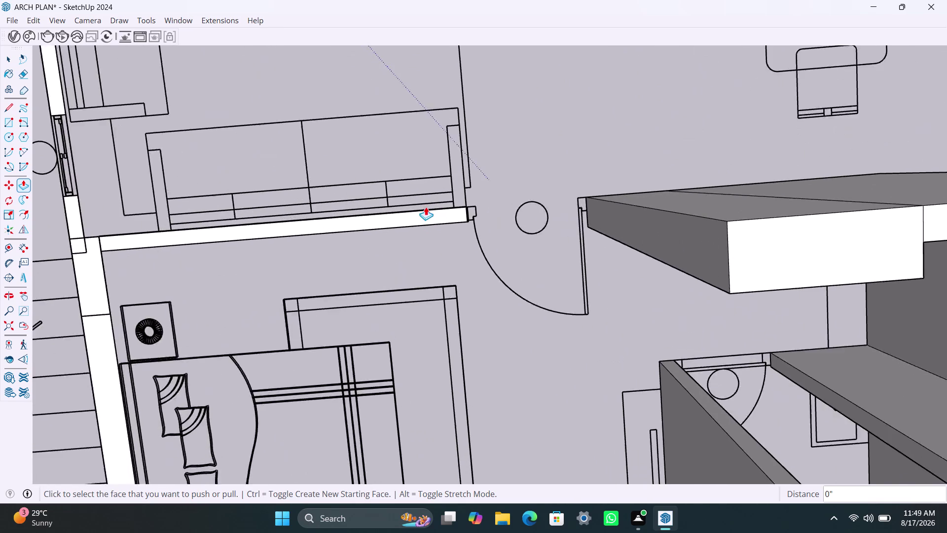
scroll(up, 3)
scroll(up, 3)
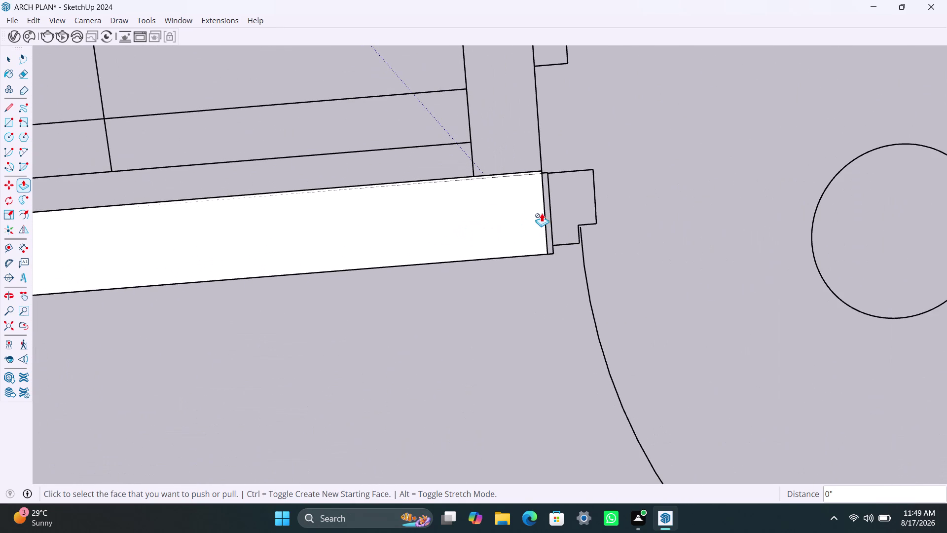
scroll(down, 3)
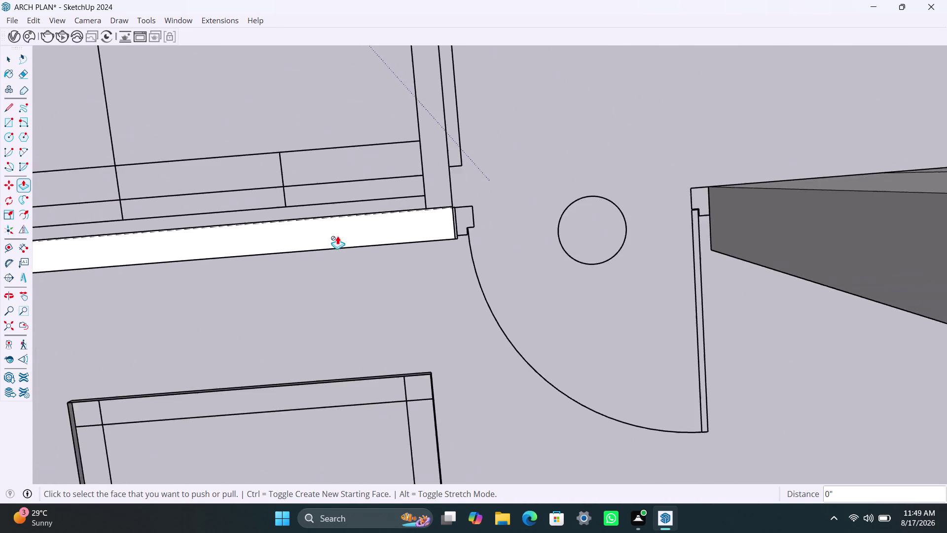
scroll(down, 3)
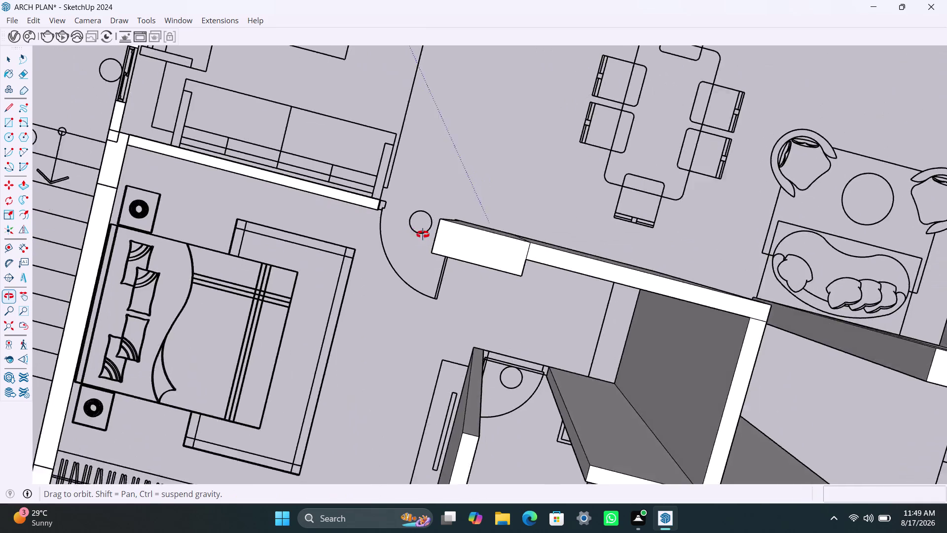
scroll(down, 3)
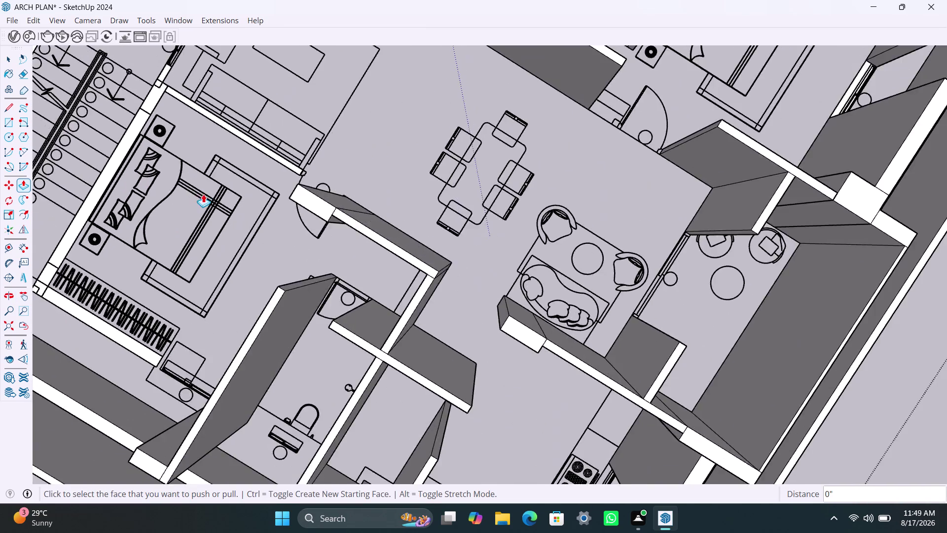
scroll(down, 3)
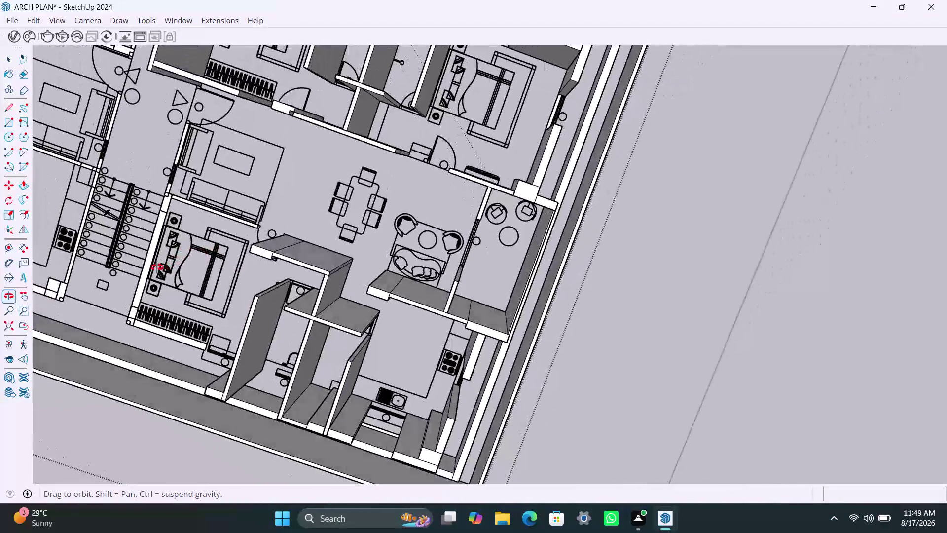
scroll(down, 3)
middle_drag(297, 229, 275, 222)
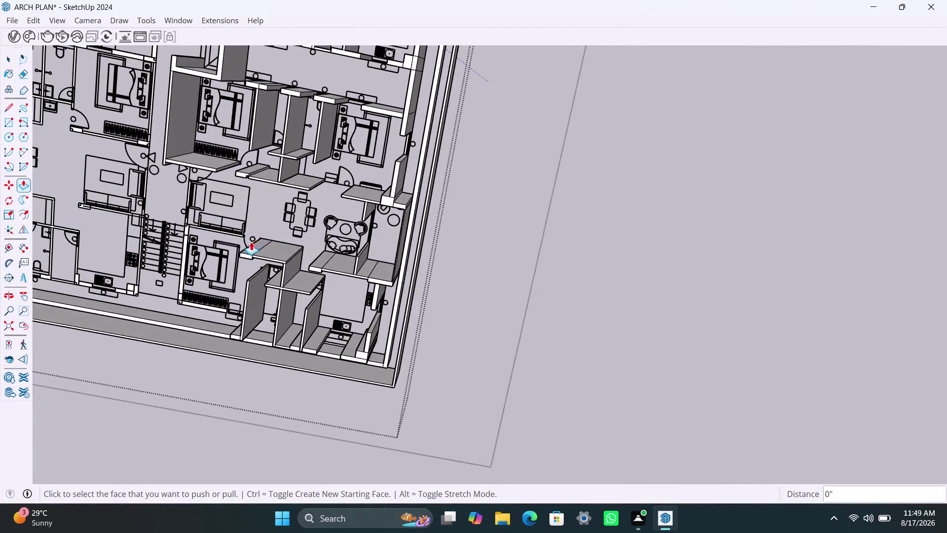
scroll(down, 3)
middle_drag(226, 297, 522, 327)
scroll(up, 3)
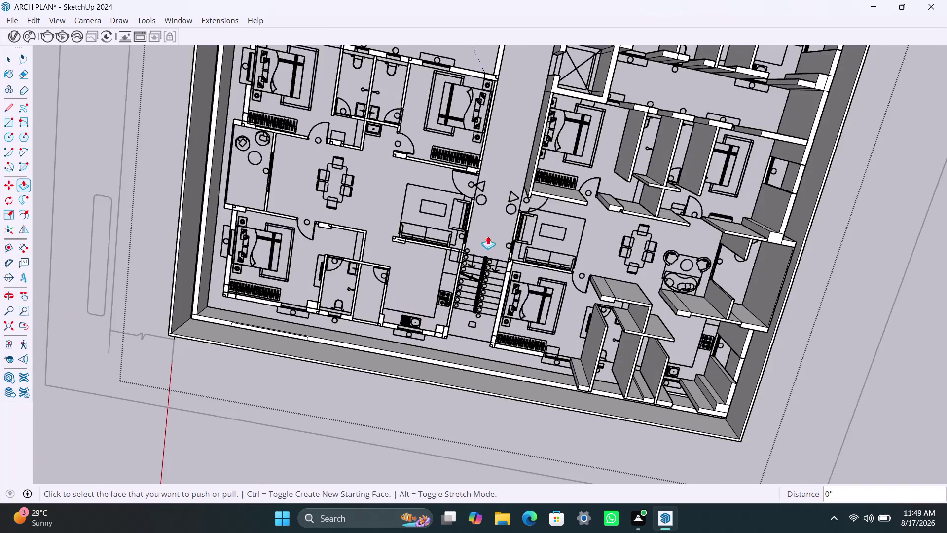
middle_drag(492, 241, 600, 52)
scroll(down, 3)
middle_drag(422, 276, 540, 310)
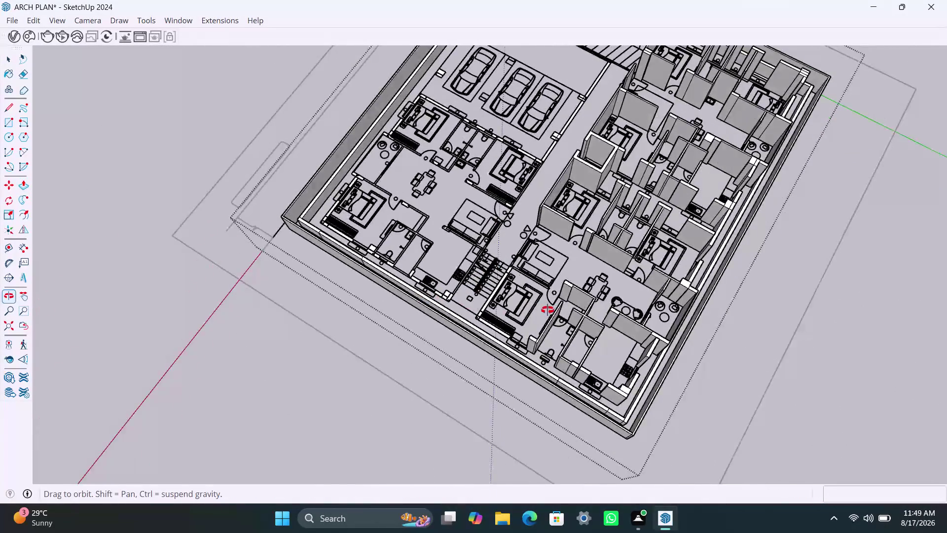
middle_drag(540, 310, 870, 248)
middle_drag(480, 242, 704, 222)
scroll(up, 3)
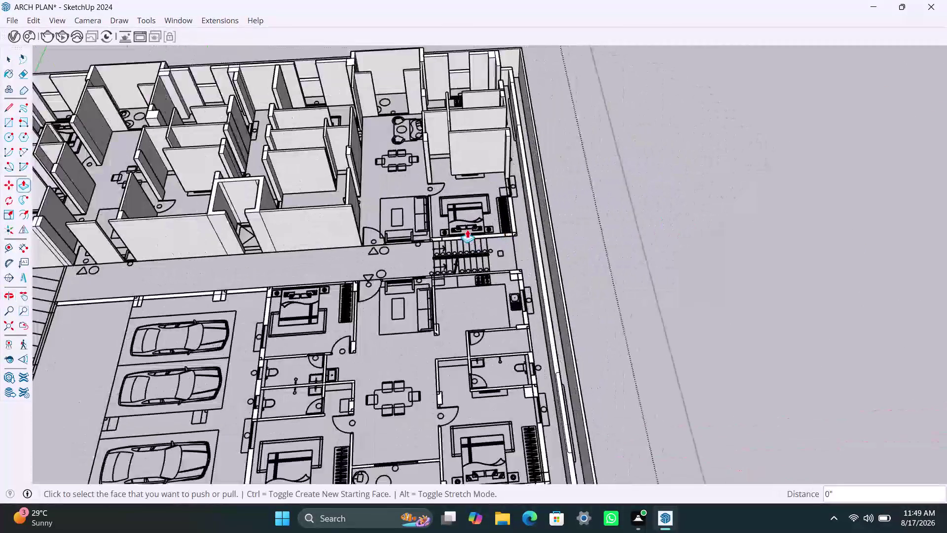
scroll(up, 3)
scroll(up, 3)
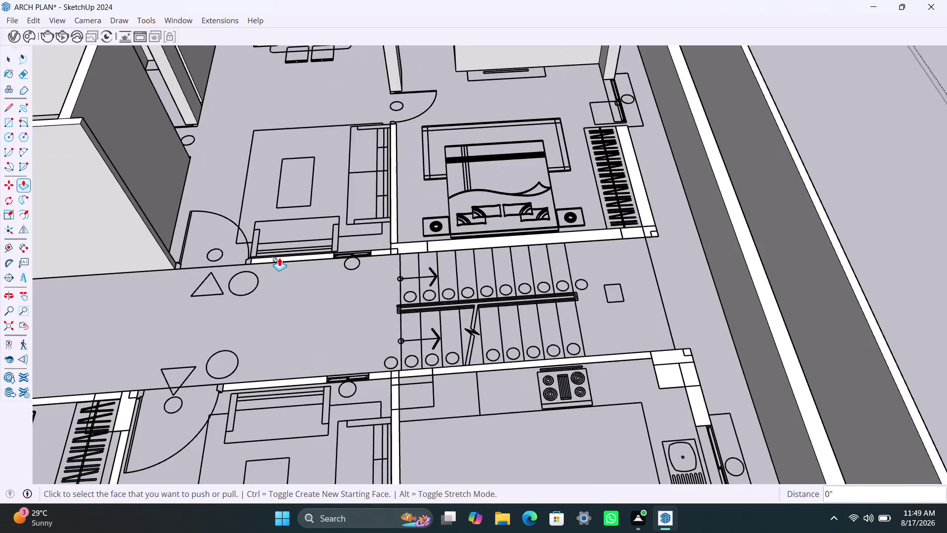
scroll(up, 3)
scroll(up, 3)
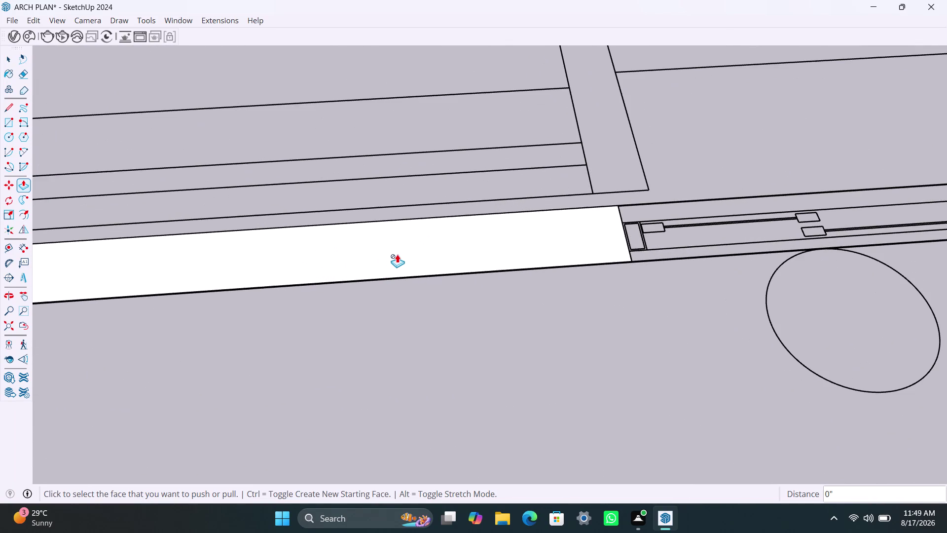
Pull the flat wall strip beside the bedroom up to the height of the adjacent wall.
key(space)
key(p)
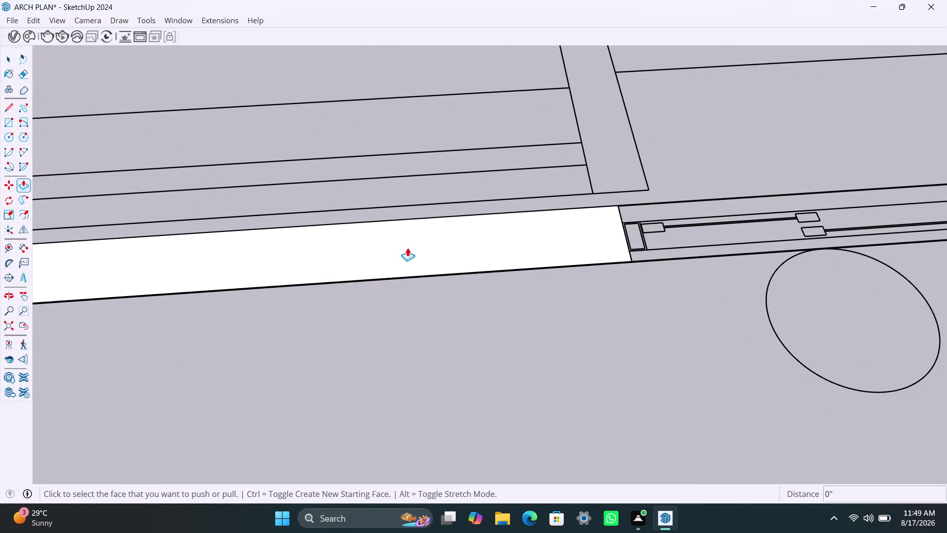
double_click(408, 248)
click(445, 249)
key(space)
double_click(479, 253)
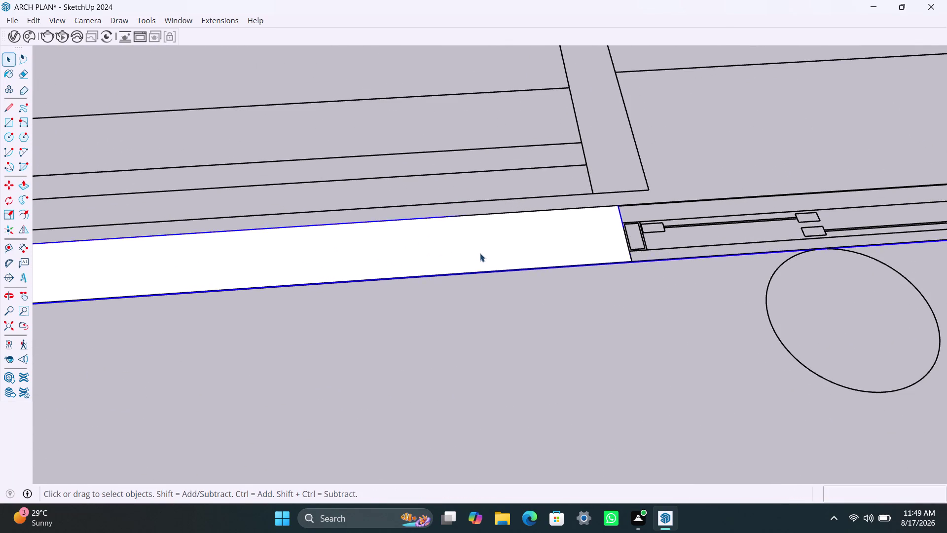
drag(480, 252, 479, 248)
key(p)
click(479, 248)
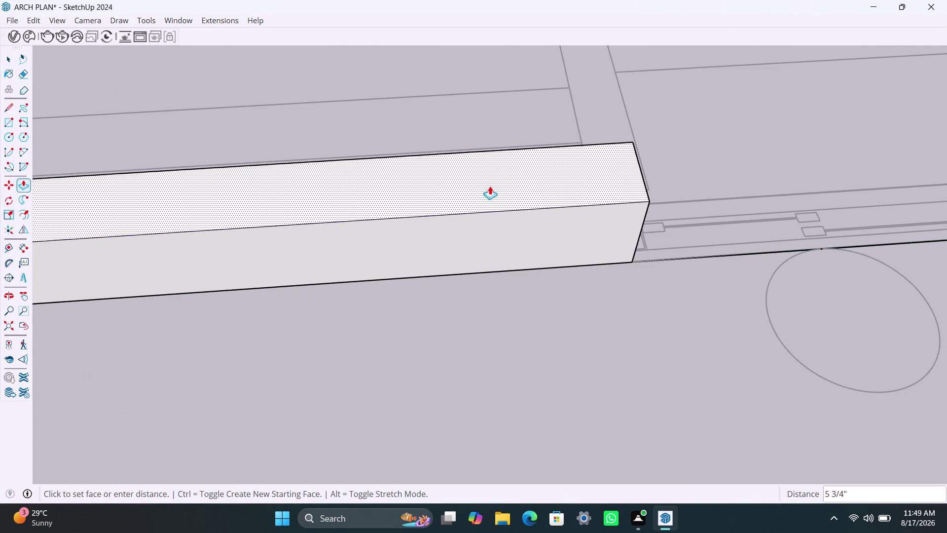
scroll(down, 3)
scroll(down, 3)
scroll(down, 3)
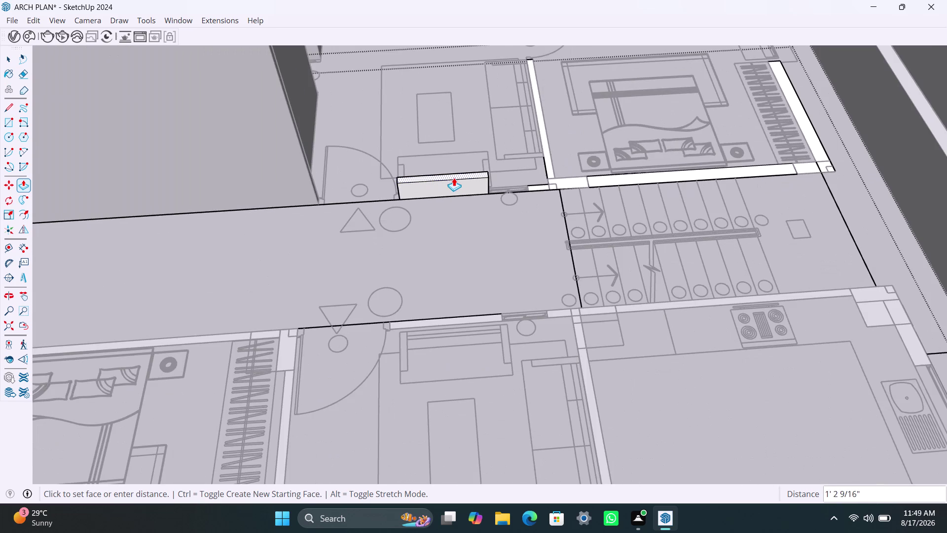
middle_drag(454, 178, 538, 379)
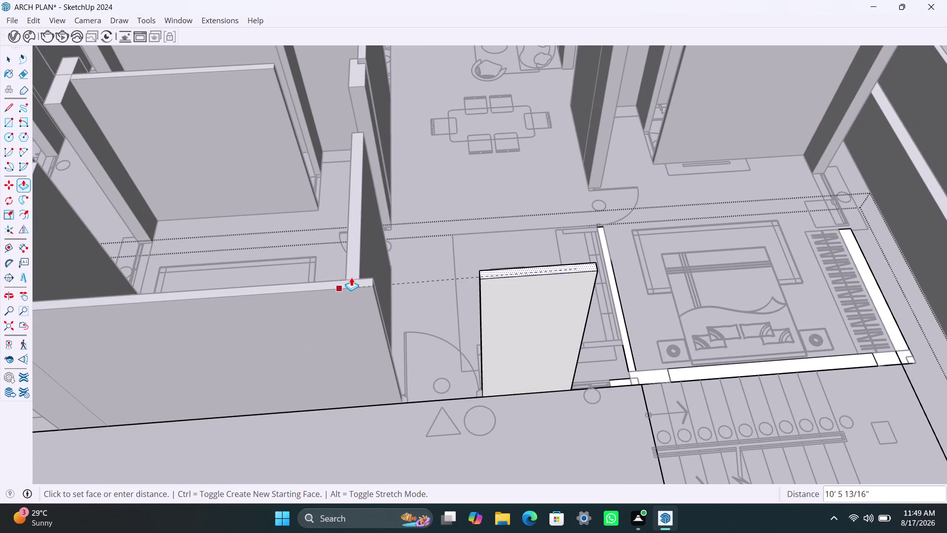
click(351, 277)
Raise the next four wall strips along the stairs, including the short stair strip, to that height.
double_click(629, 352)
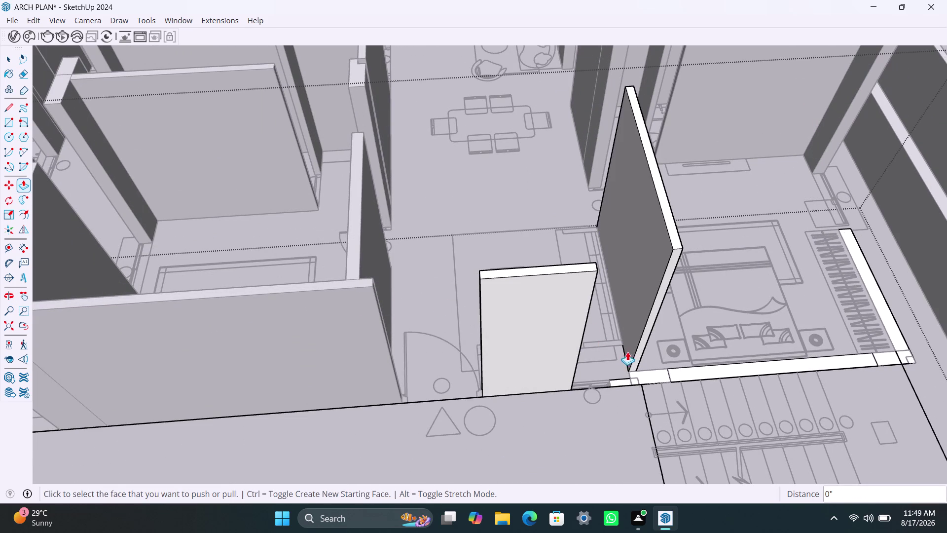
double_click(620, 381)
double_click(656, 375)
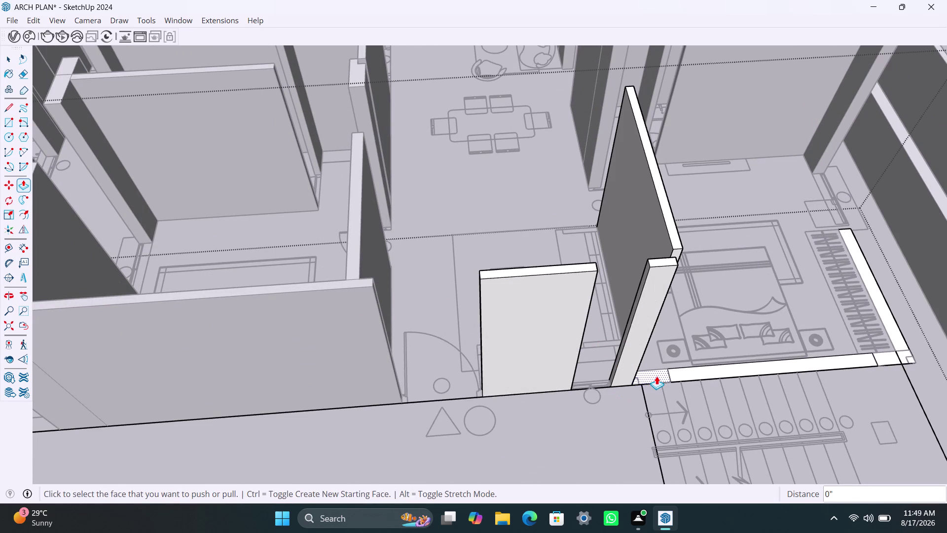
double_click(693, 372)
scroll(down, 3)
Extend the stairwell wall end and the thin strip beside the wardrobe to full height.
middle_drag(649, 361, 588, 349)
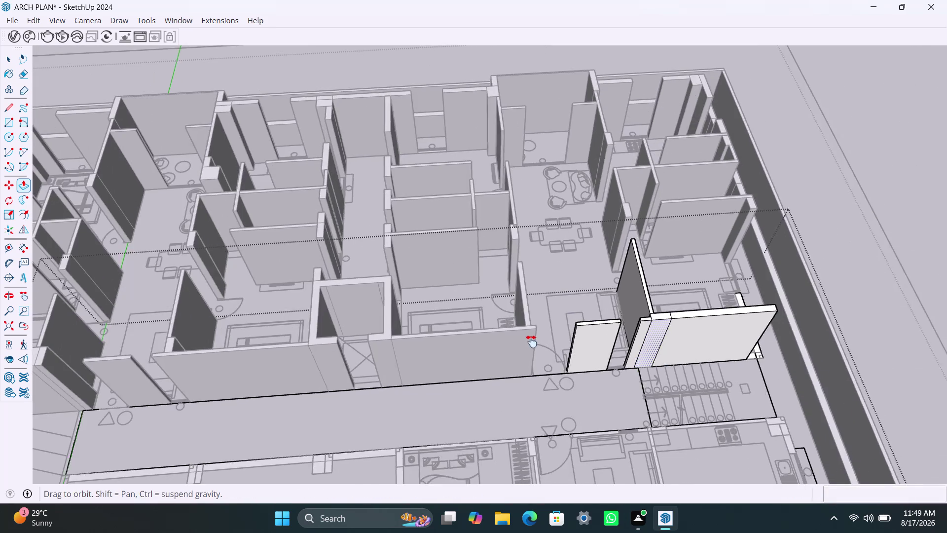
middle_drag(589, 350, 434, 330)
scroll(up, 3)
scroll(up, 3)
double_click(531, 327)
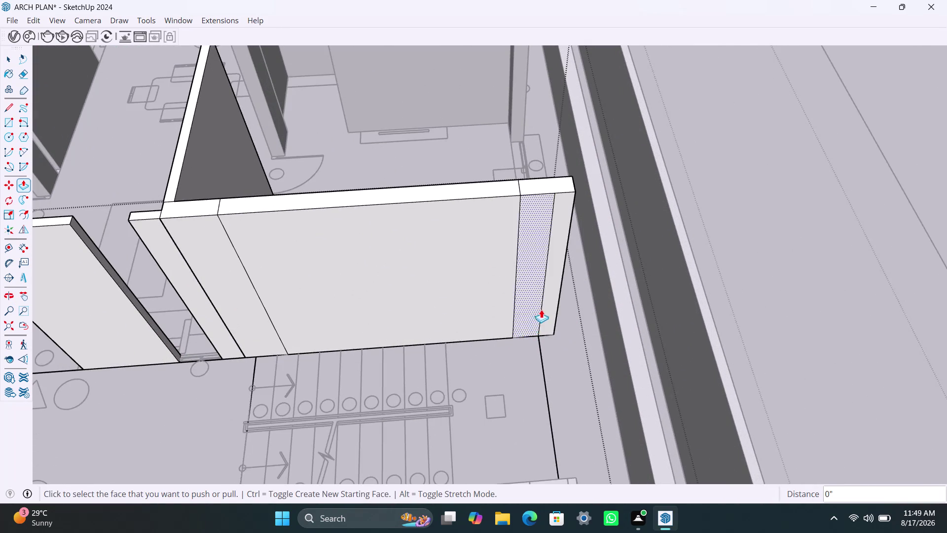
scroll(down, 3)
middle_drag(546, 272, 525, 365)
double_click(546, 224)
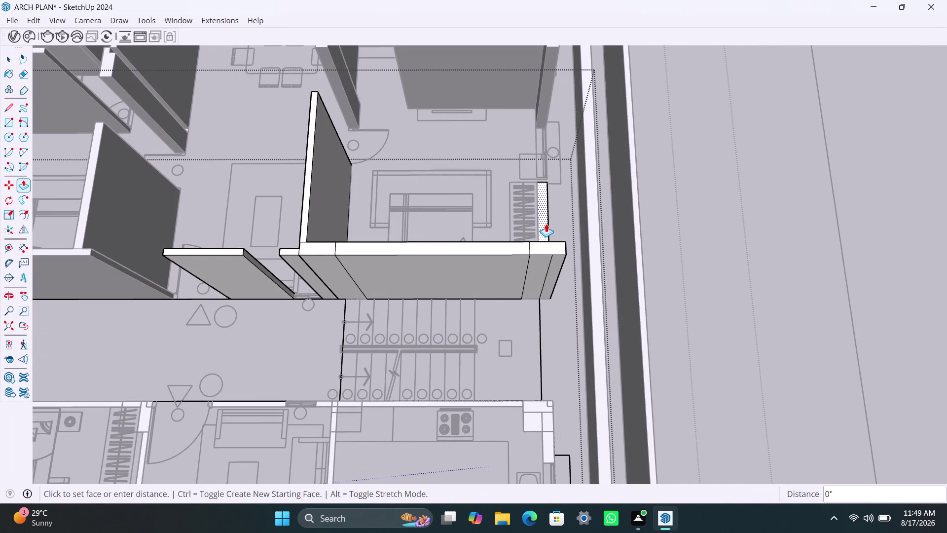
scroll(down, 3)
scroll(down, 3)
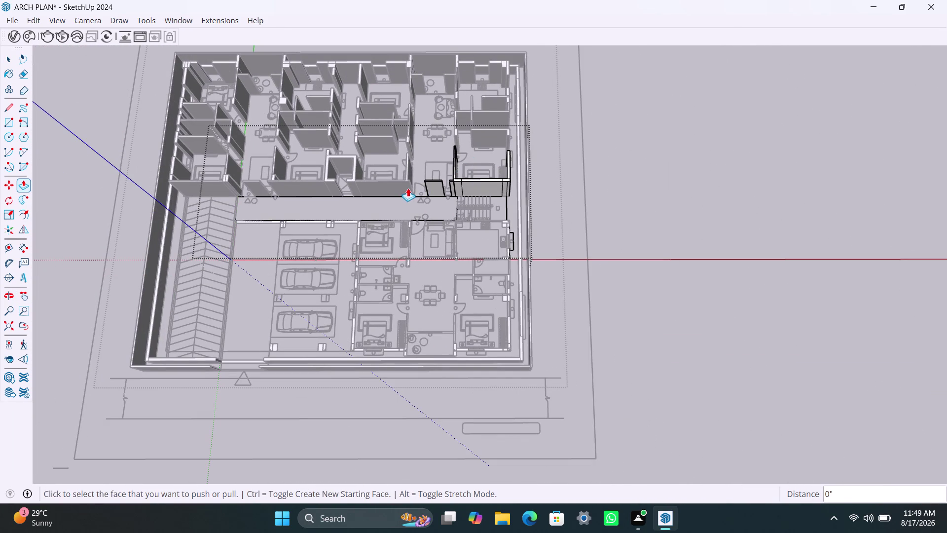
scroll(up, 3)
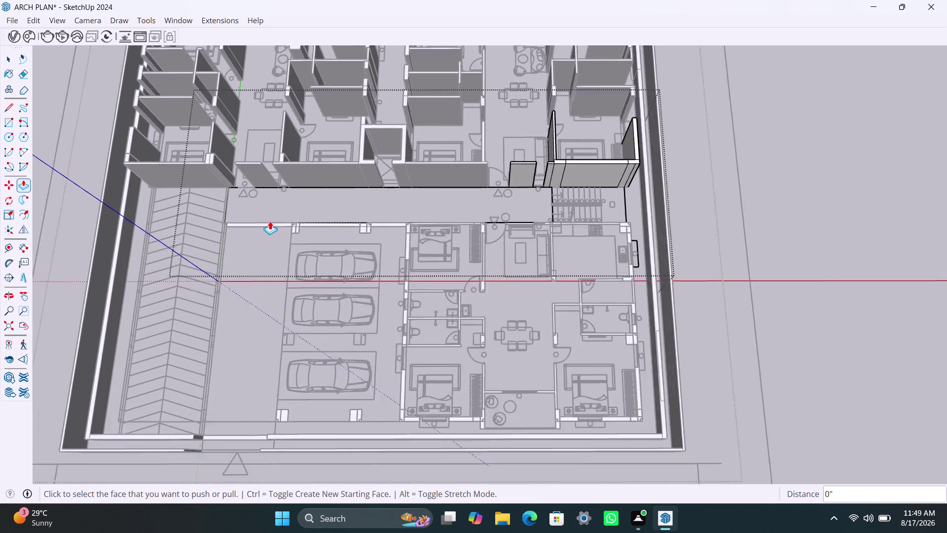
scroll(up, 3)
scroll(up, 3)
scroll(up, 3)
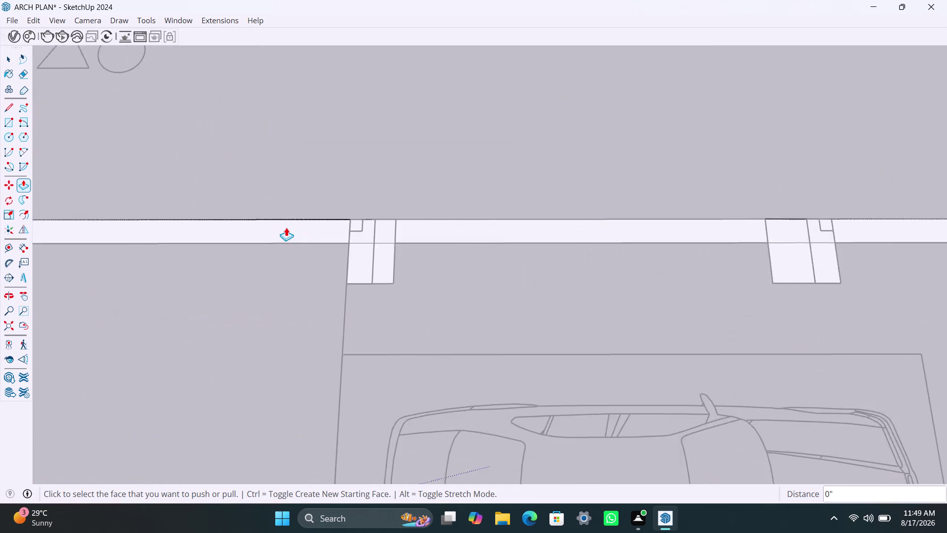
scroll(up, 3)
click(287, 225)
key(Escape)
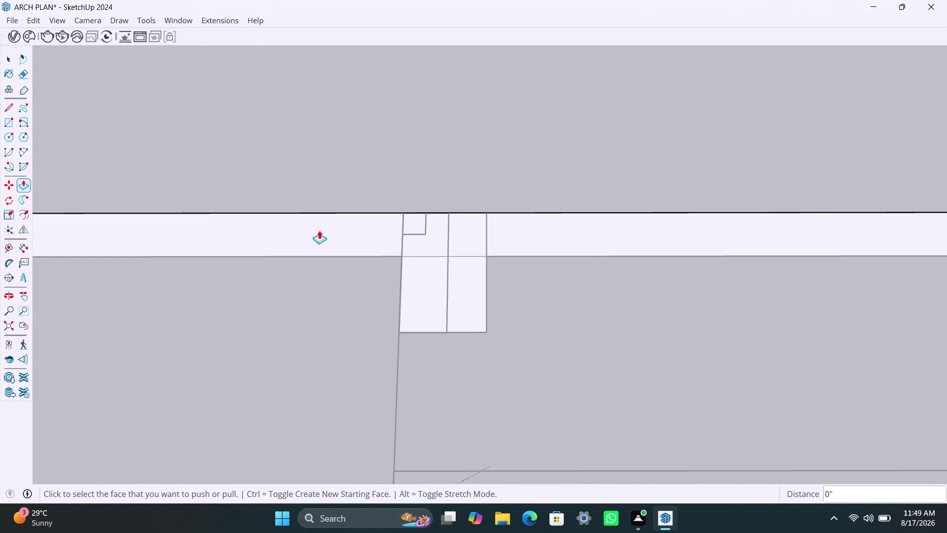
key(Escape)
key(space)
click(321, 232)
double_click(331, 238)
scroll(down, 3)
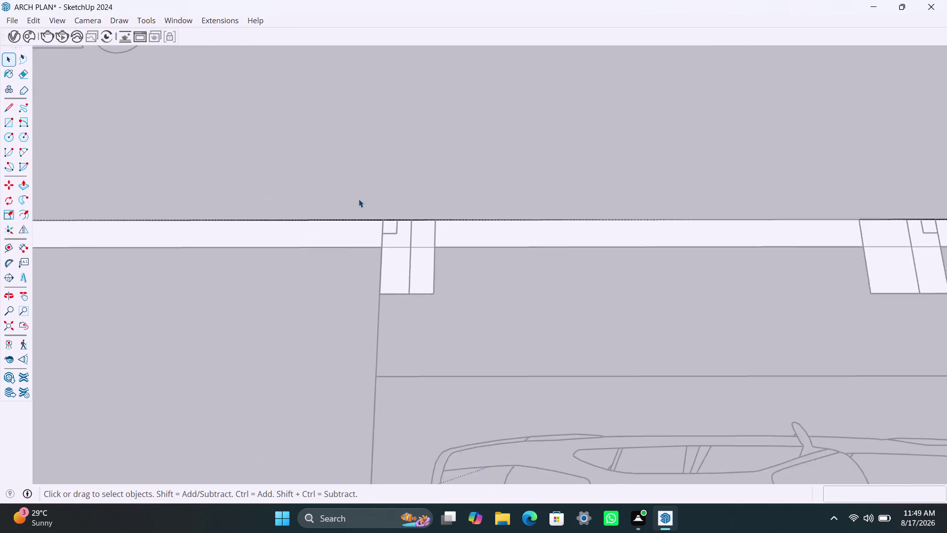
scroll(down, 3)
click(454, 186)
triple_click(434, 181)
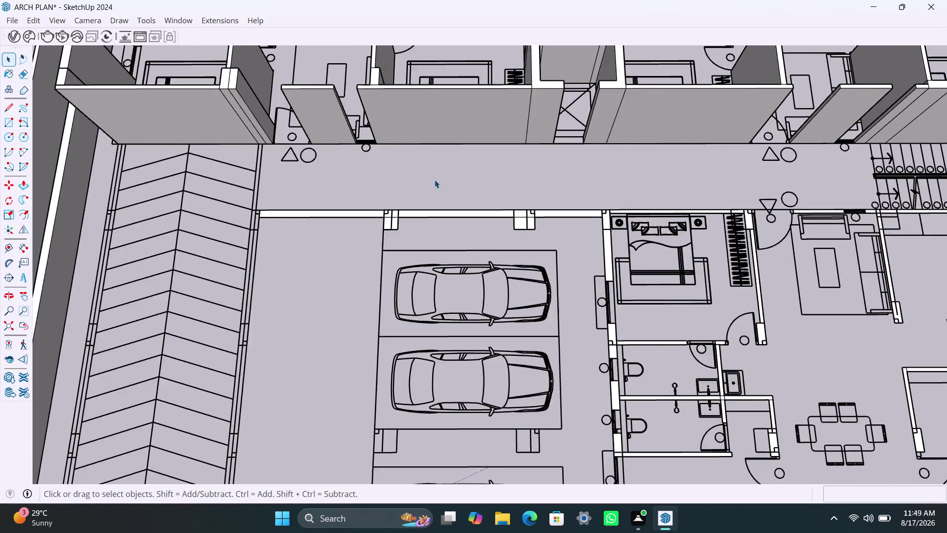
scroll(down, 3)
scroll(up, 3)
click(372, 205)
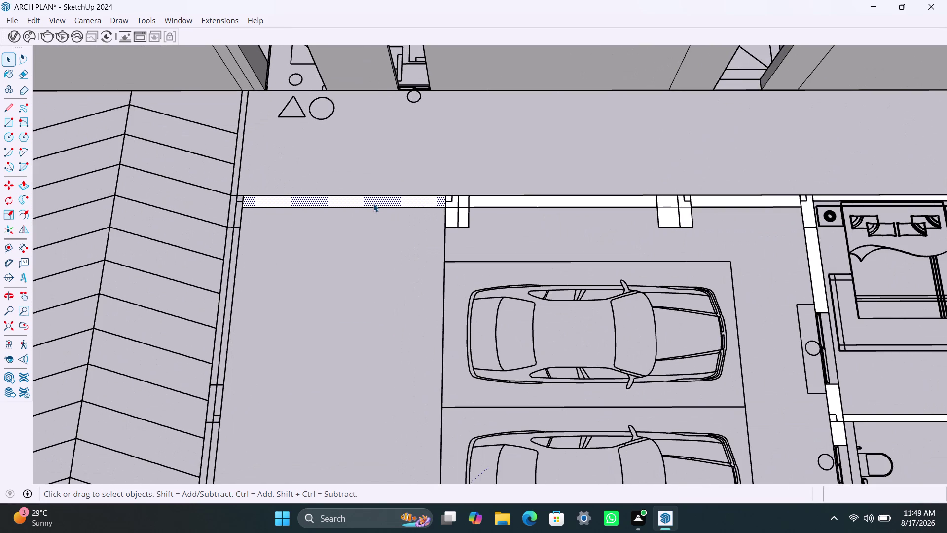
Raise the first parking-side strip to match the surrounding wall height.
key(p)
click(373, 203)
scroll(down, 3)
scroll(down, 3)
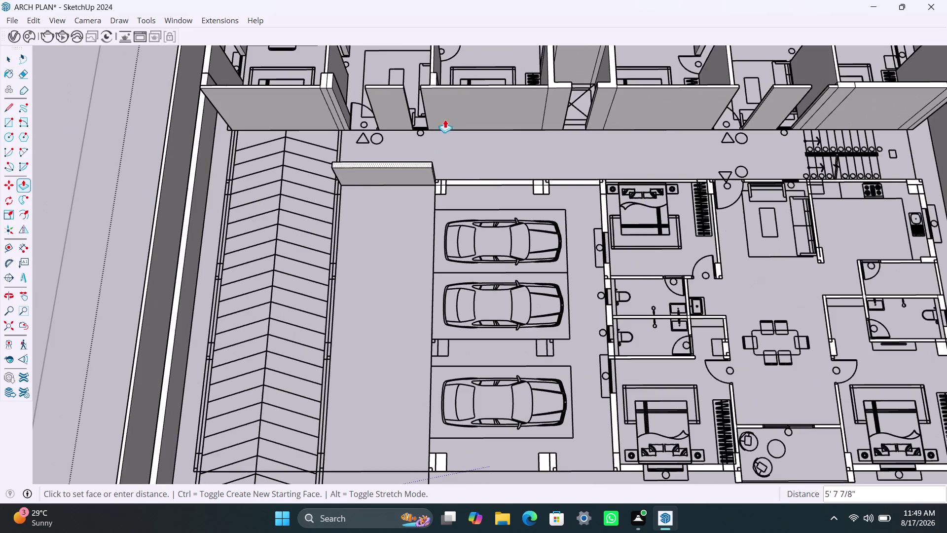
click(477, 82)
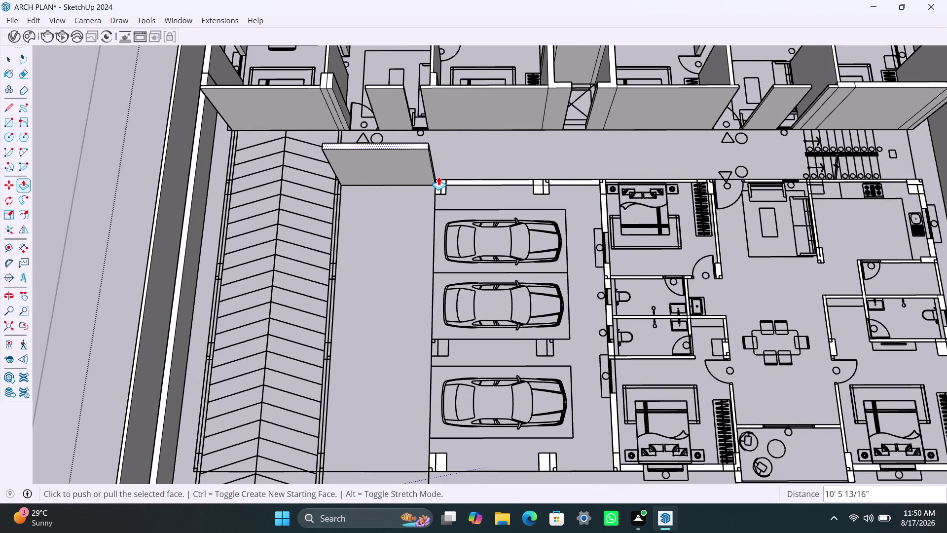
scroll(down, 3)
scroll(up, 3)
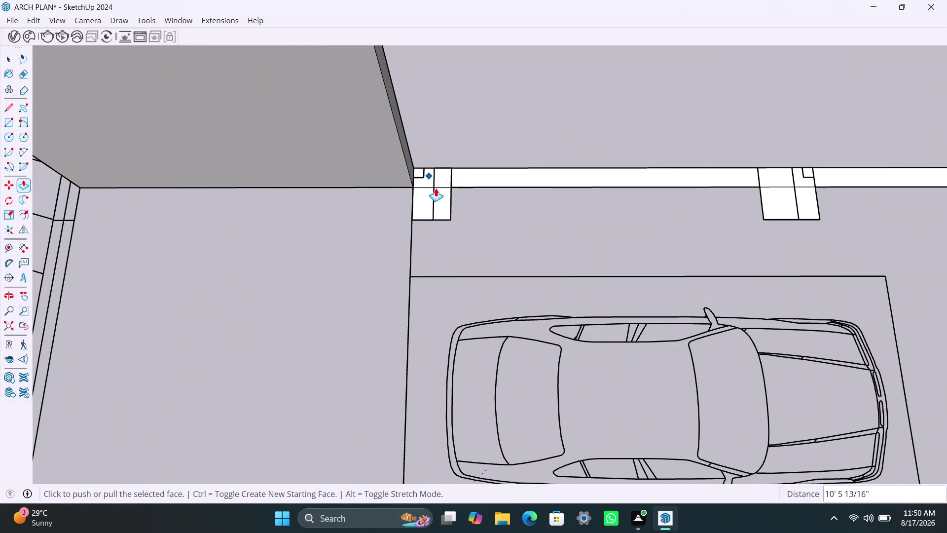
scroll(up, 3)
click(495, 168)
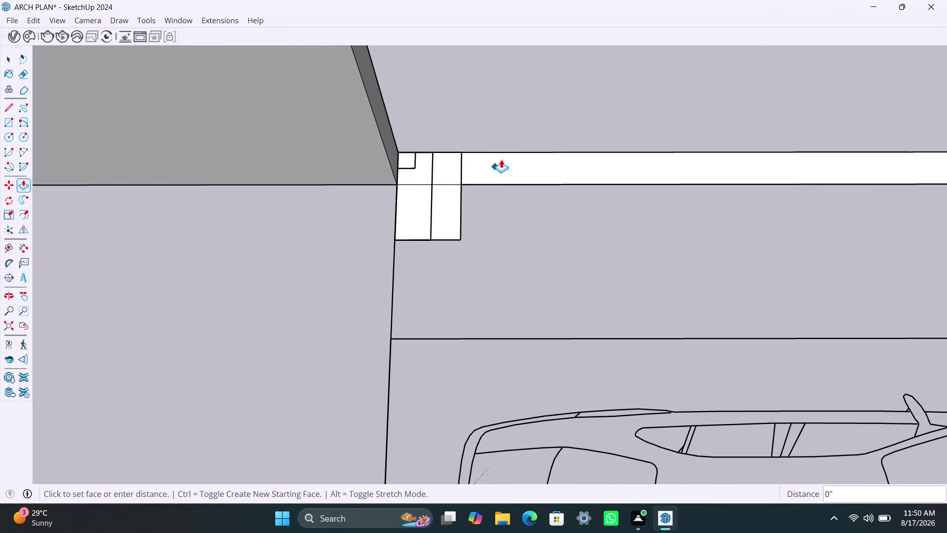
Select the long strip beside the parking and raise it to full height.
key(space)
click(490, 166)
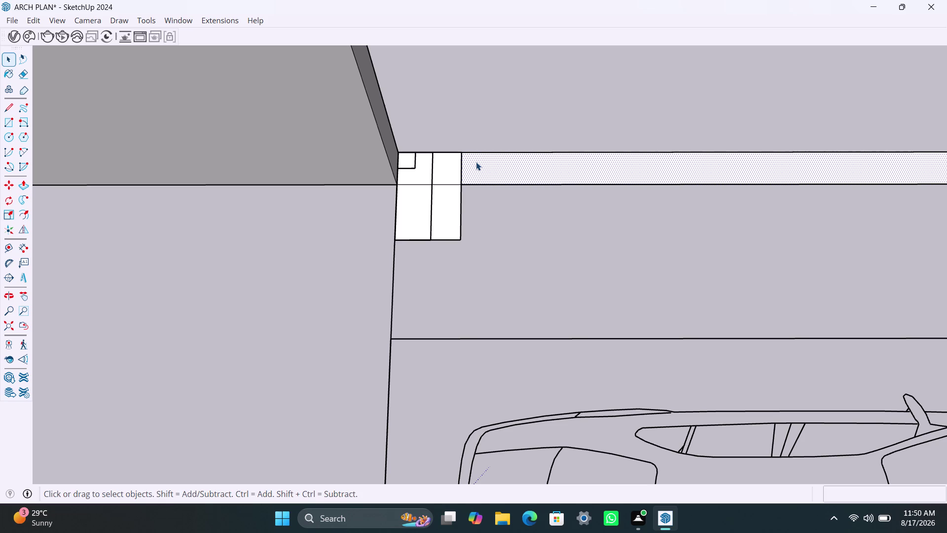
key(p)
click(476, 162)
scroll(down, 3)
scroll(down, 3)
middle_drag(391, 129, 395, 250)
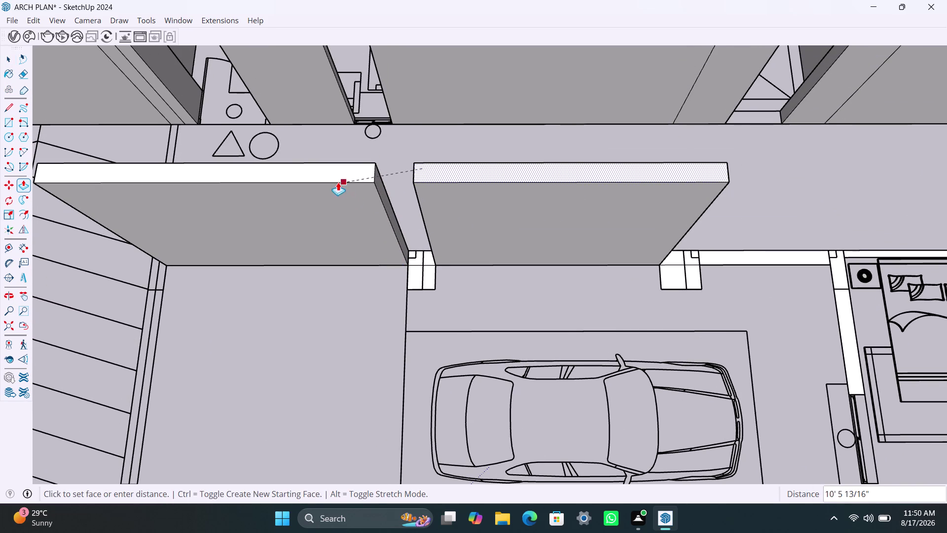
Select the small wall piece by the garage and pull it up into a full-height column.
click(336, 181)
scroll(up, 3)
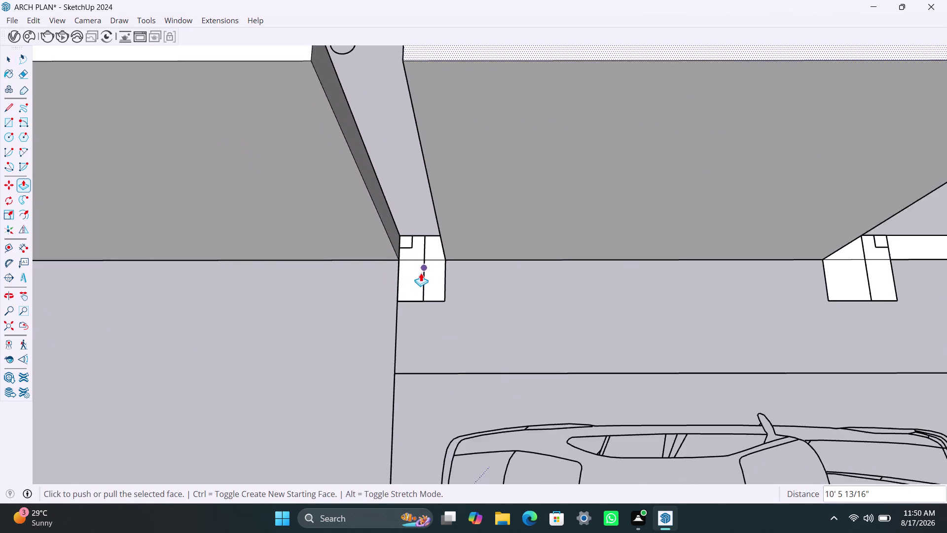
scroll(up, 3)
key(space)
triple_click(407, 259)
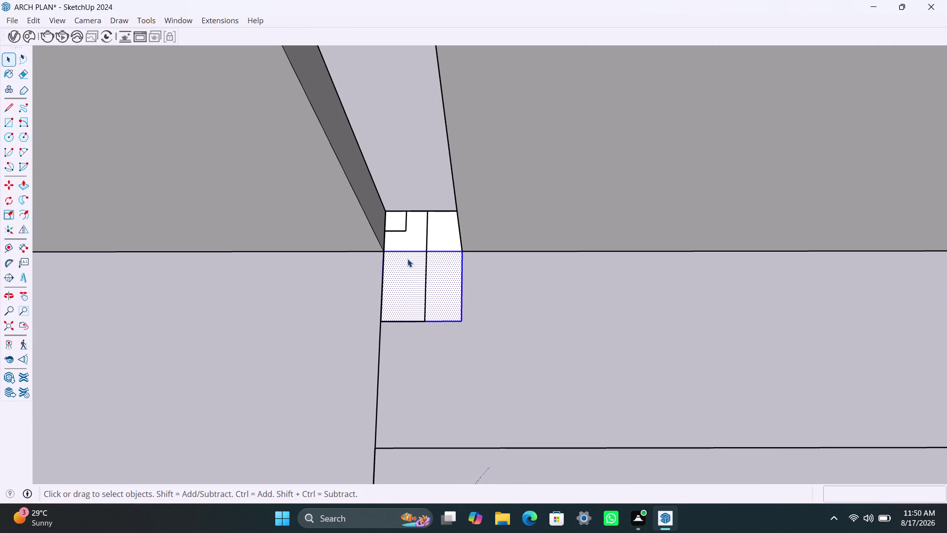
click(407, 259)
scroll(left, 3)
key(p)
click(408, 258)
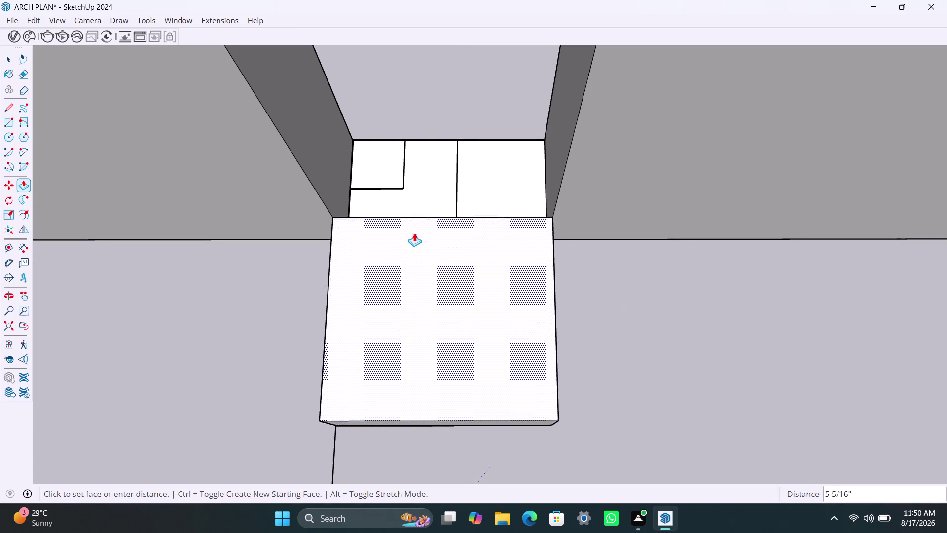
scroll(down, 3)
scroll(down, 3)
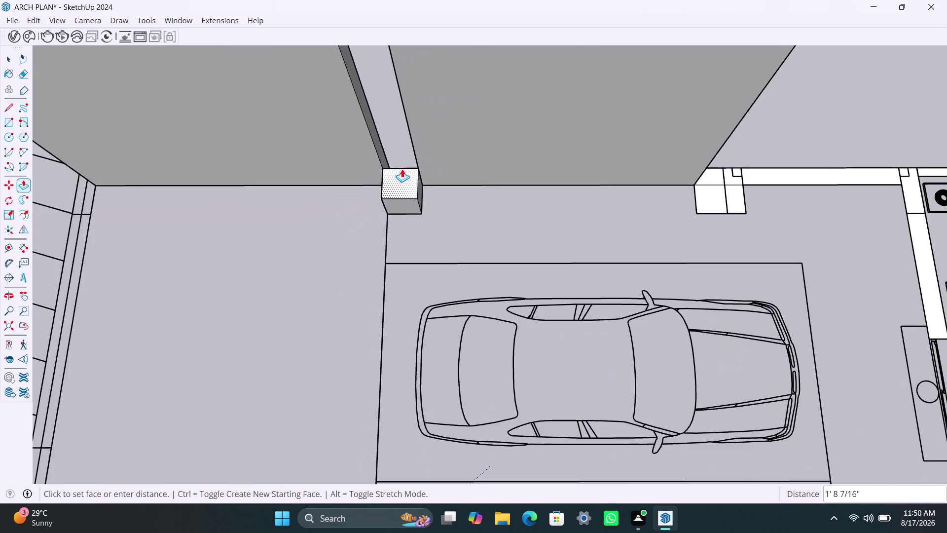
scroll(down, 3)
click(432, 111)
scroll(down, 3)
Attempt to pull up the garage wall gap face, then cancel the unfinished pull.
middle_drag(435, 147, 437, 152)
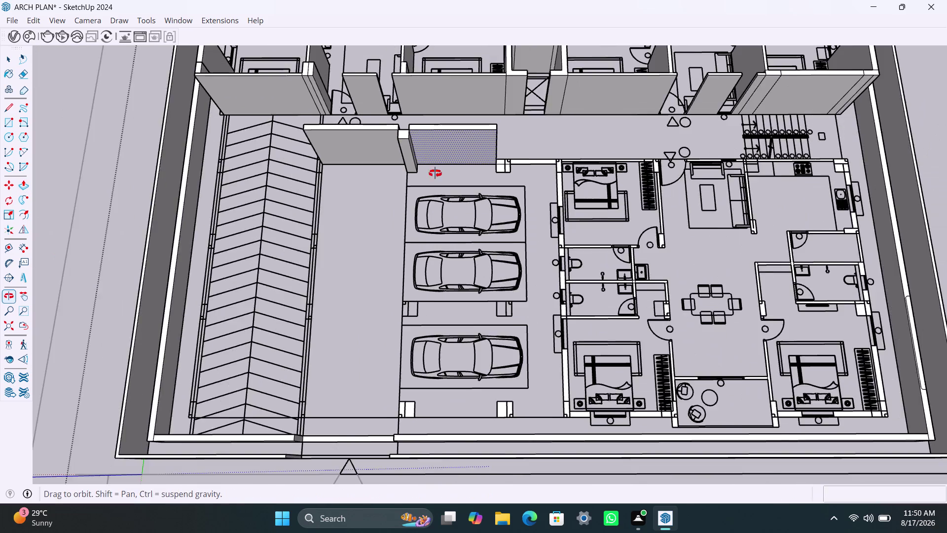
middle_drag(437, 151, 416, 292)
scroll(up, 3)
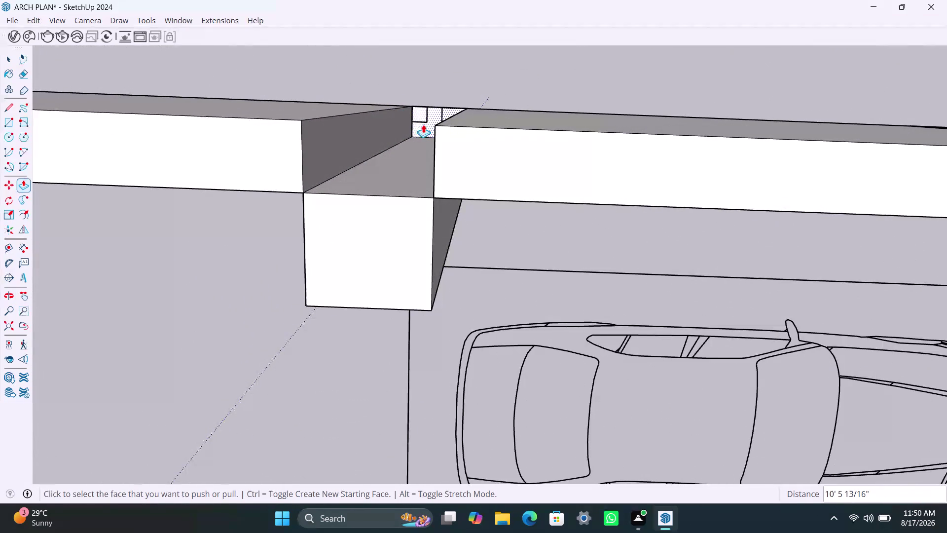
triple_click(424, 120)
scroll(down, 3)
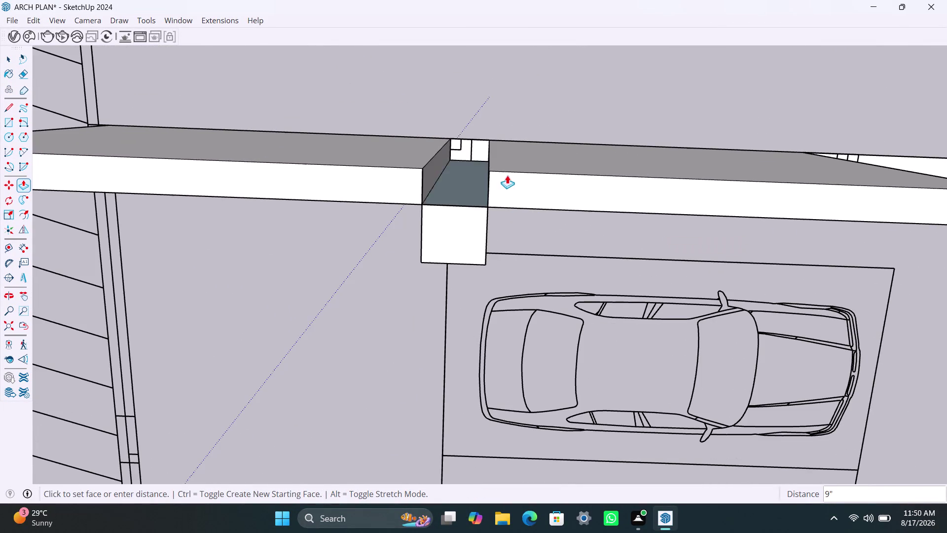
key(Escape)
scroll(down, 3)
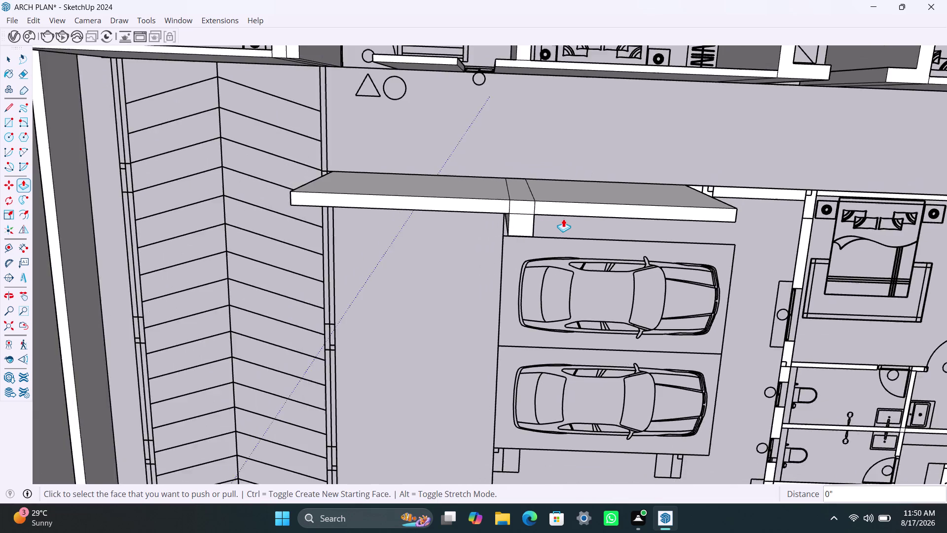
Raise the garage wall end face and the short wall by the bedroom to full height.
middle_drag(563, 218, 326, 187)
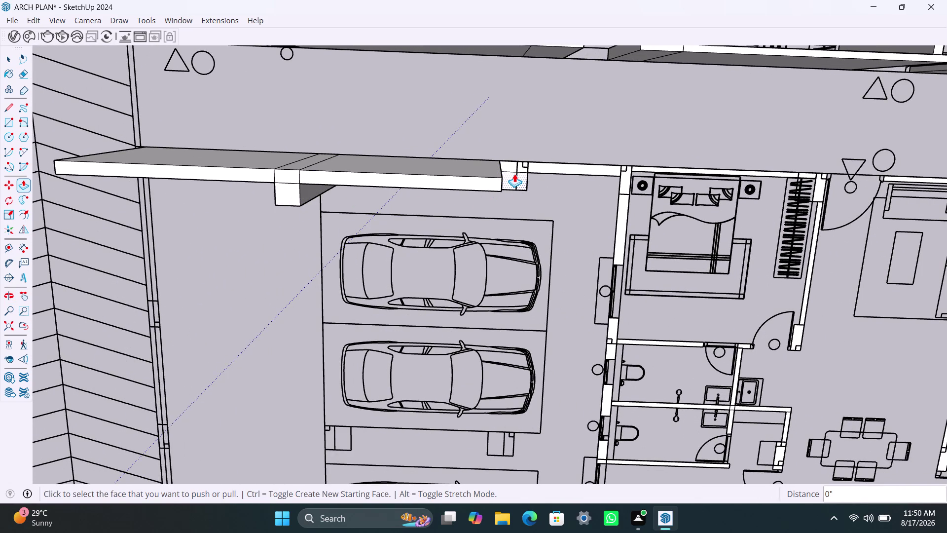
double_click(514, 174)
double_click(517, 165)
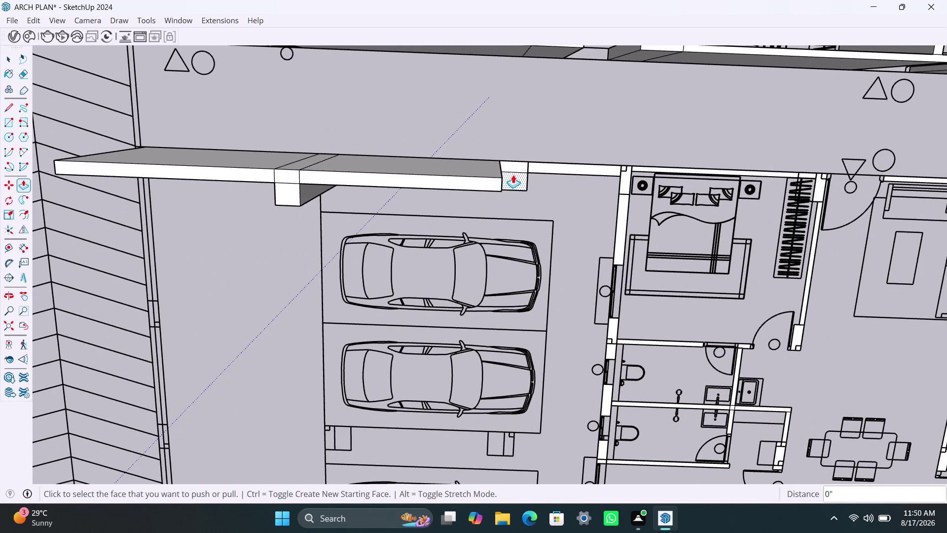
click(513, 175)
click(481, 180)
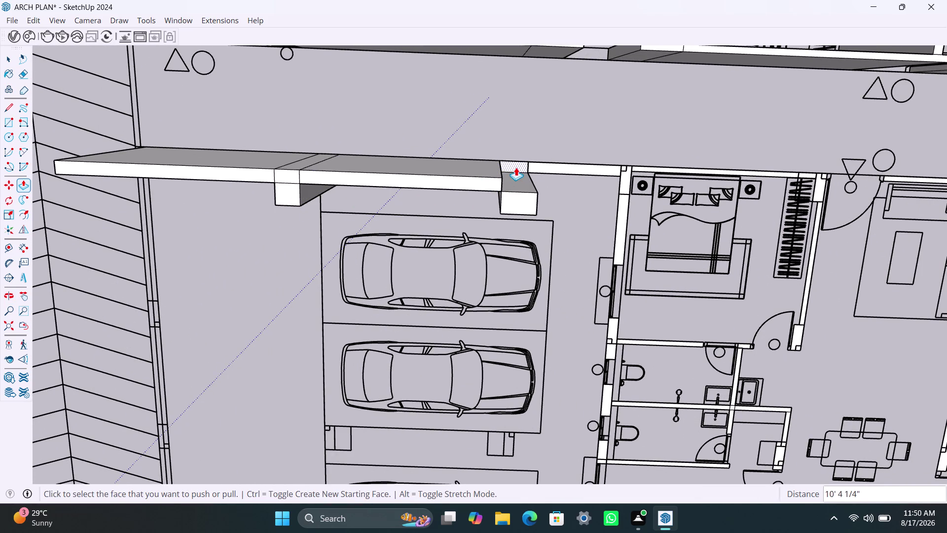
double_click(516, 167)
double_click(552, 165)
scroll(down, 3)
middle_drag(611, 246, 522, 125)
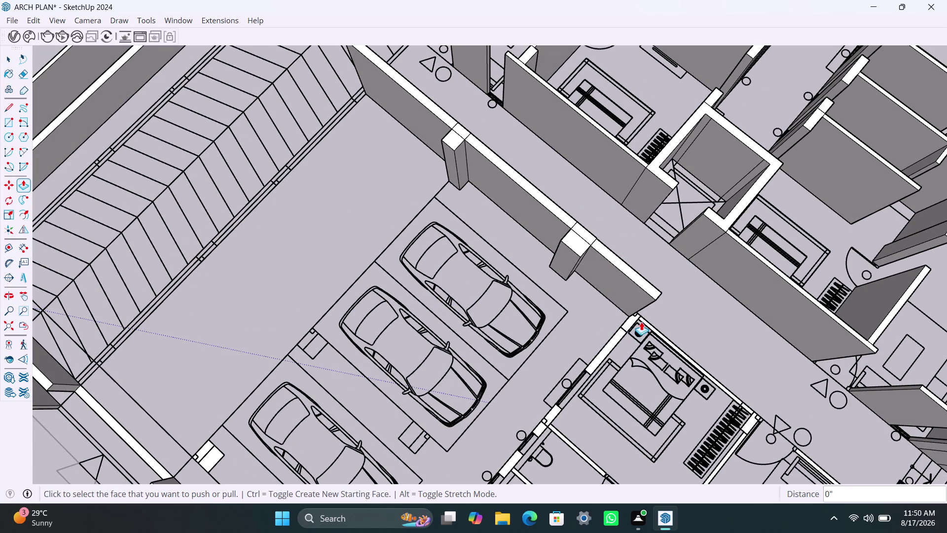
double_click(633, 319)
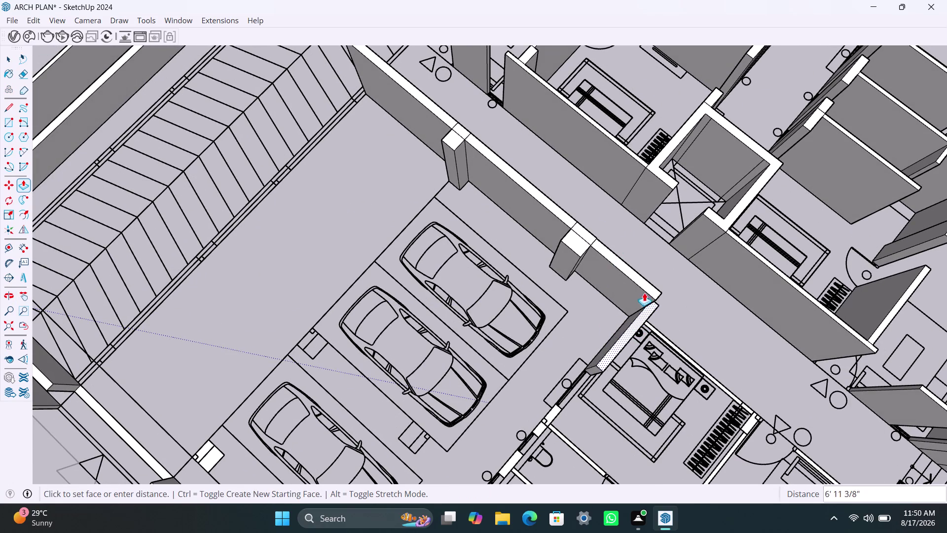
click(641, 279)
Raise the bathroom wall end, upper wall, outer segments, middle partition and lower wall to full height.
scroll(down, 3)
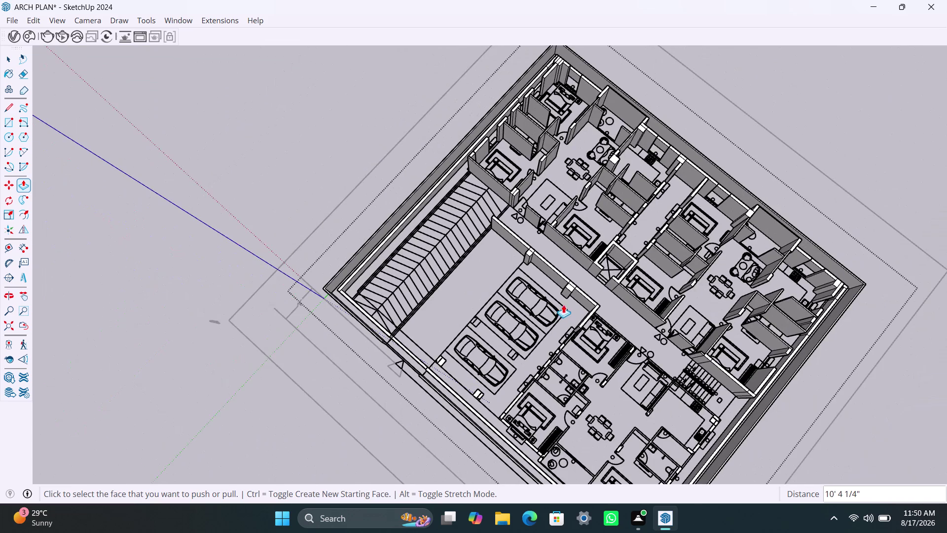
middle_drag(564, 296, 495, 132)
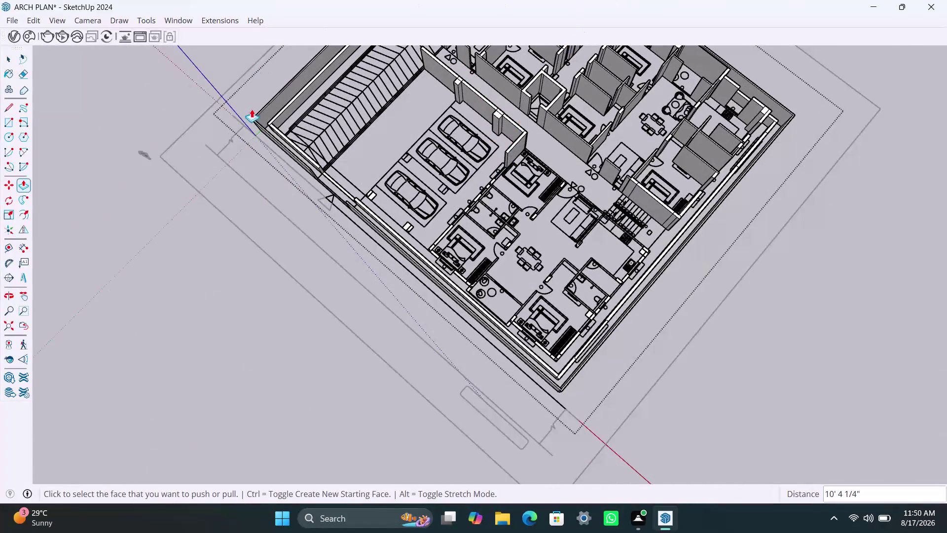
scroll(up, 3)
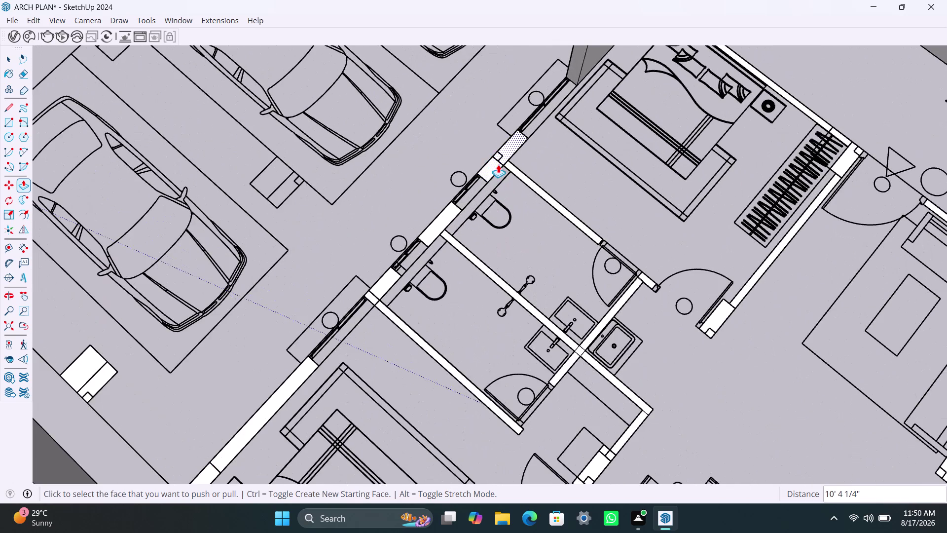
double_click(499, 165)
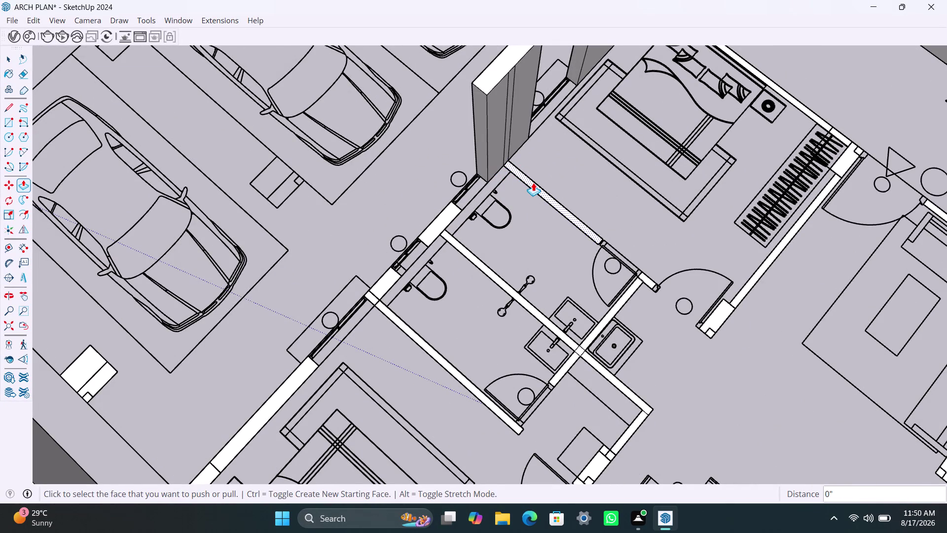
double_click(533, 182)
double_click(449, 221)
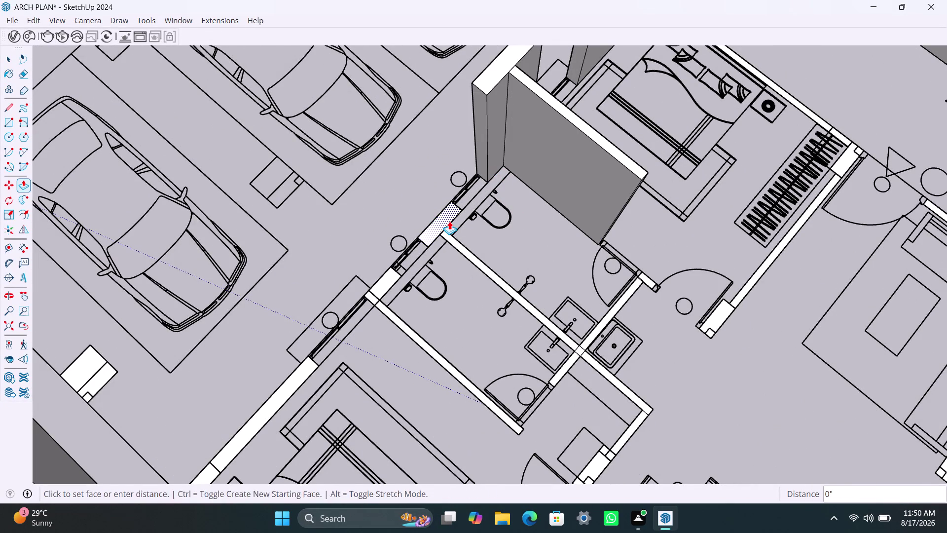
double_click(386, 276)
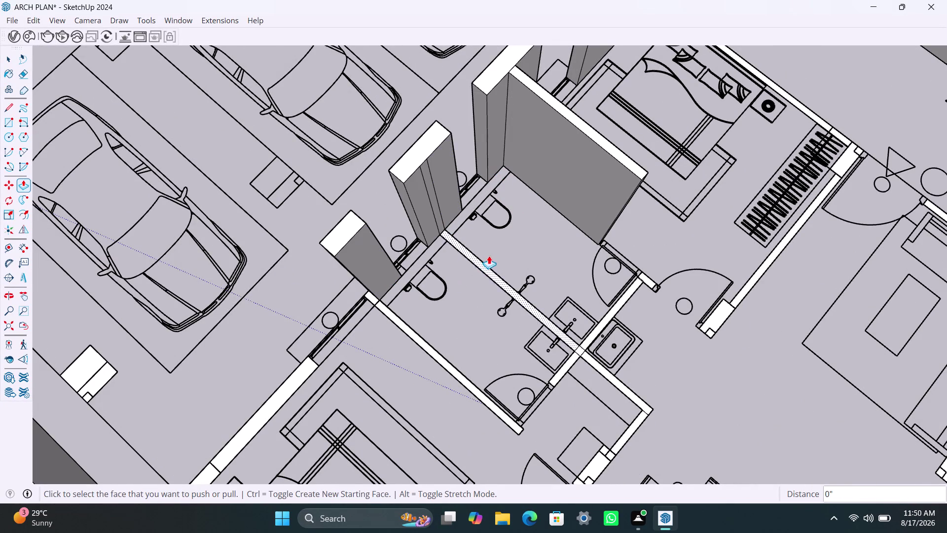
double_click(485, 264)
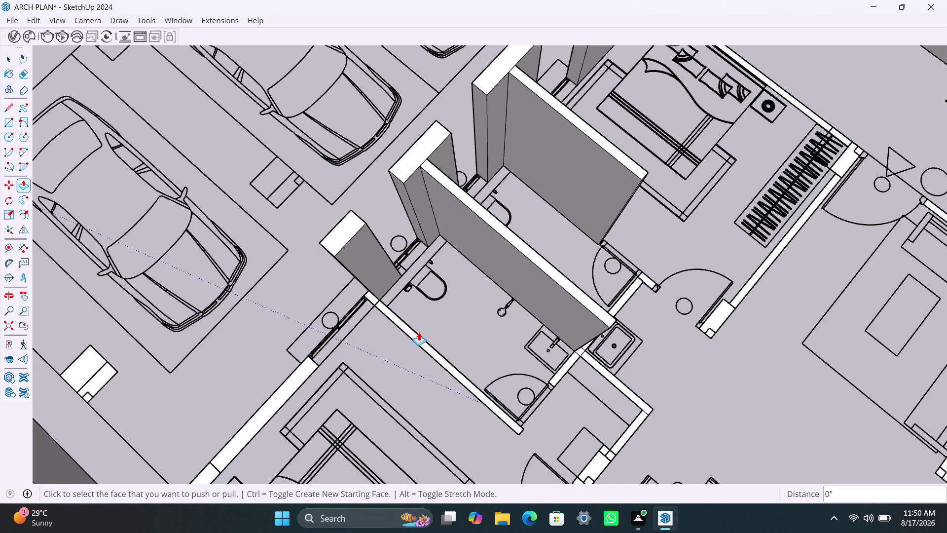
double_click(407, 329)
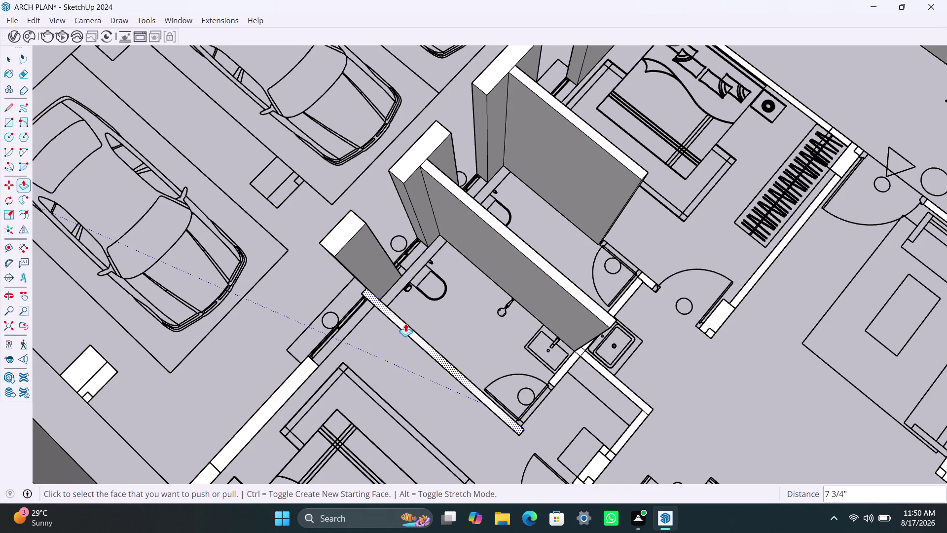
click(405, 323)
click(357, 225)
scroll(down, 3)
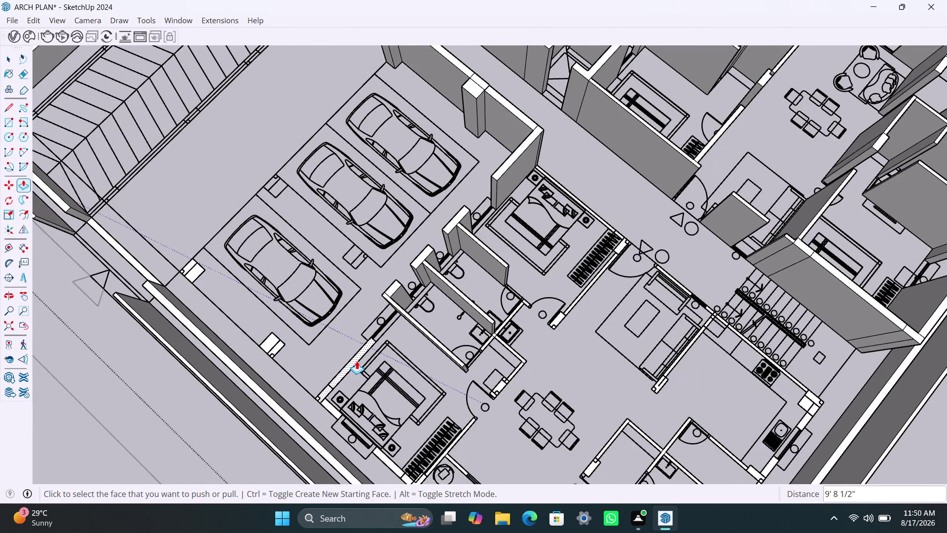
Raise the two wall faces beside the lower bedroom to full height.
double_click(357, 360)
click(358, 353)
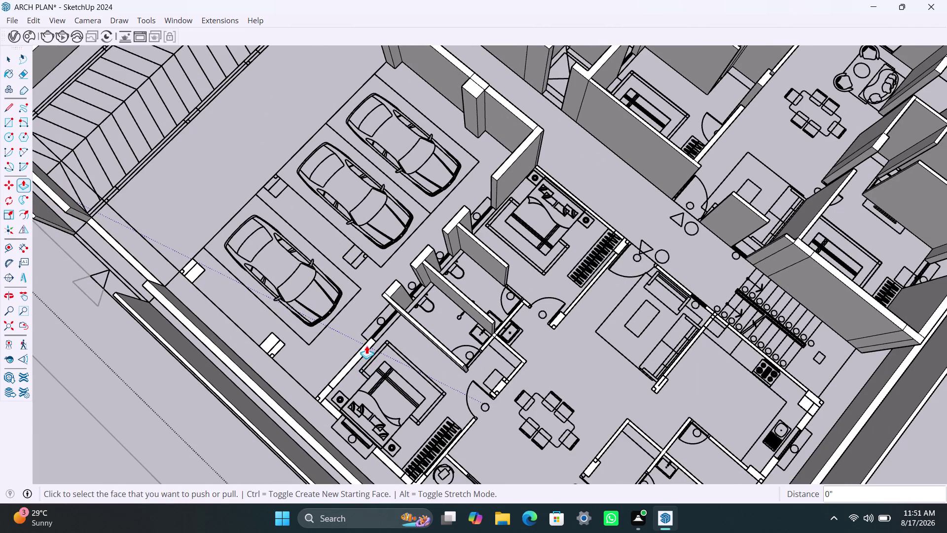
click(366, 346)
click(403, 283)
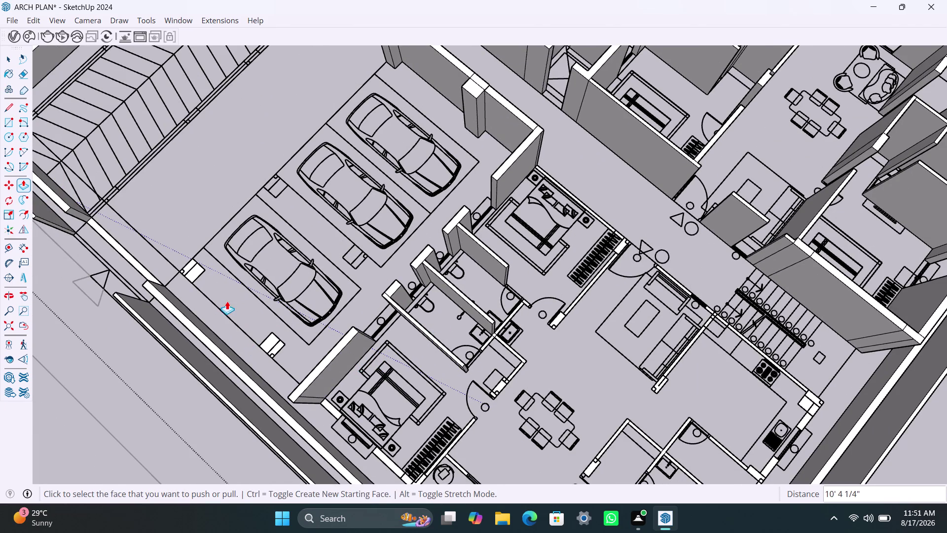
Raise the garage wall piece and the two small garage columns to full height.
double_click(191, 266)
click(274, 339)
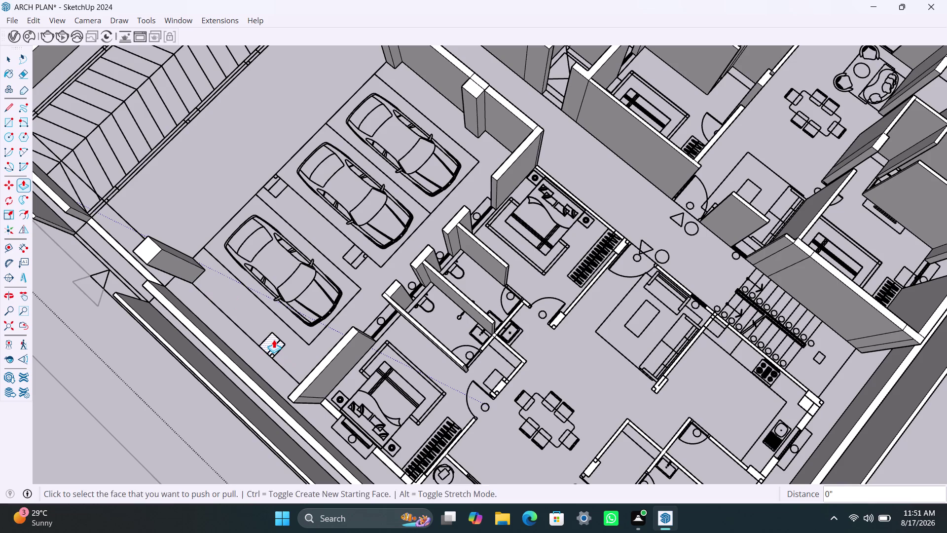
click(271, 335)
click(272, 339)
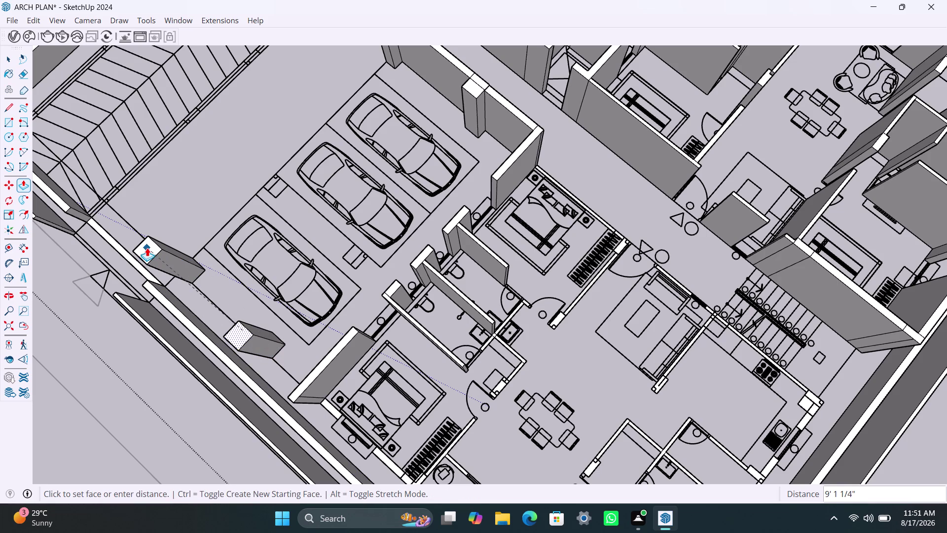
click(147, 247)
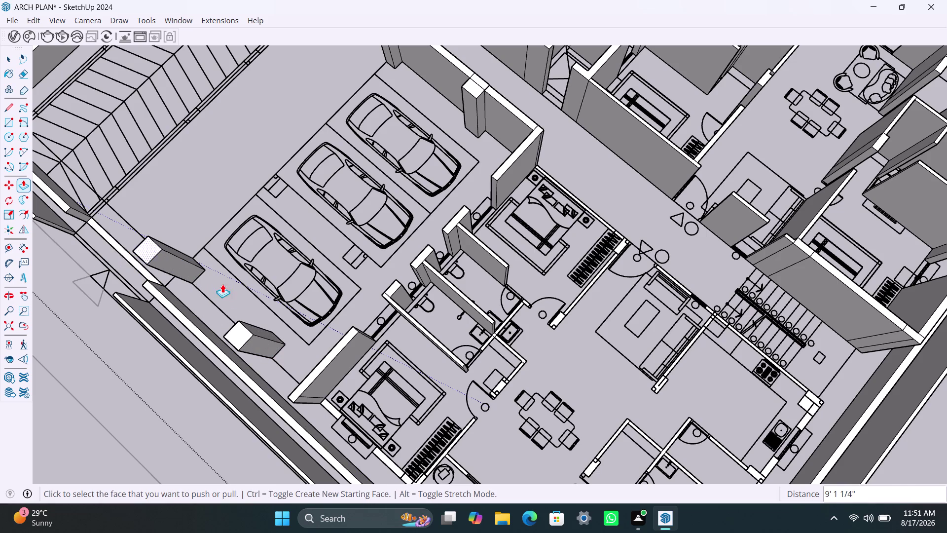
Raise the wall beside the garage bedroom, the small filler piece and the low wall below the bedroom.
scroll(down, 3)
middle_drag(258, 304, 226, 218)
scroll(up, 3)
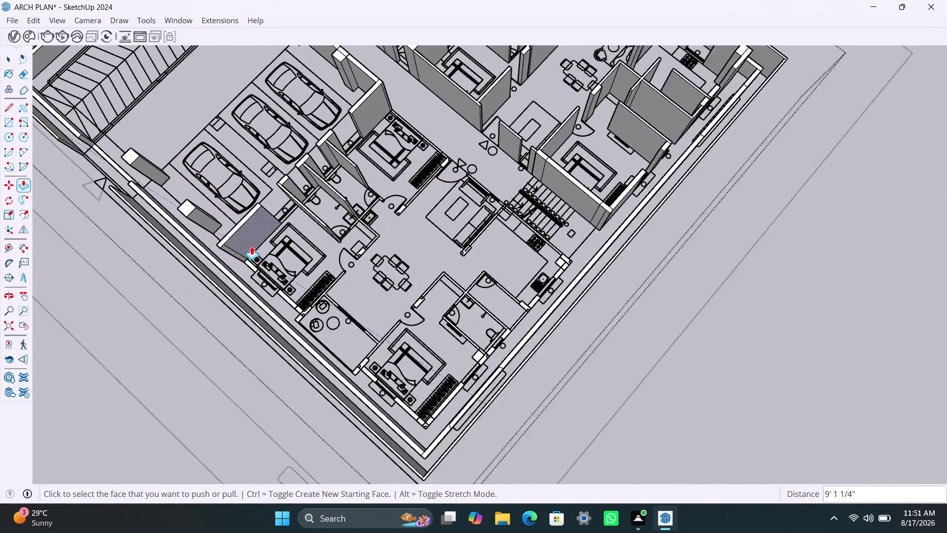
scroll(up, 3)
double_click(258, 286)
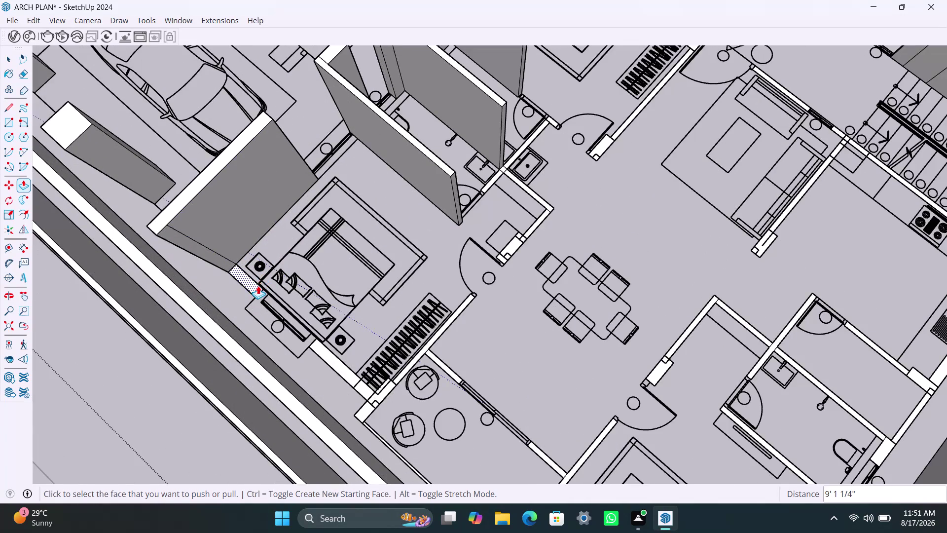
click(186, 245)
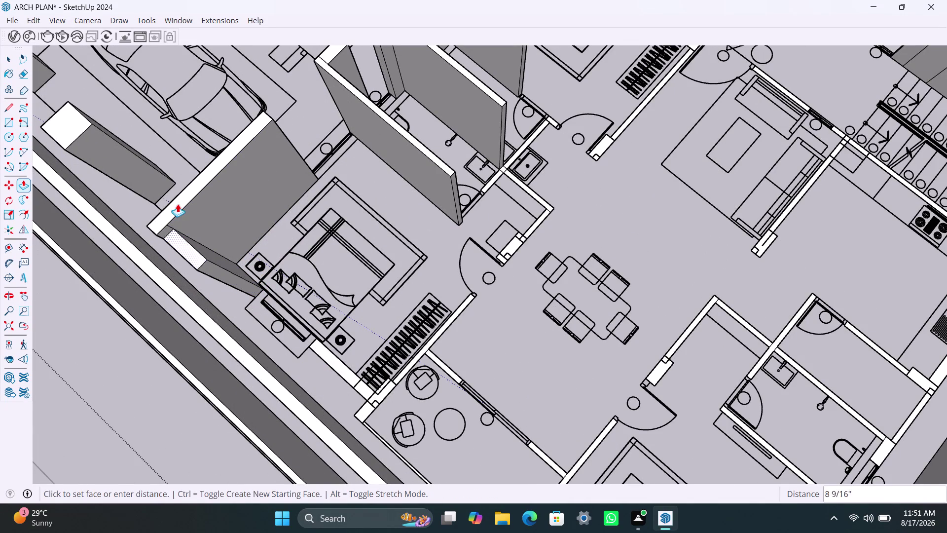
click(178, 201)
click(336, 357)
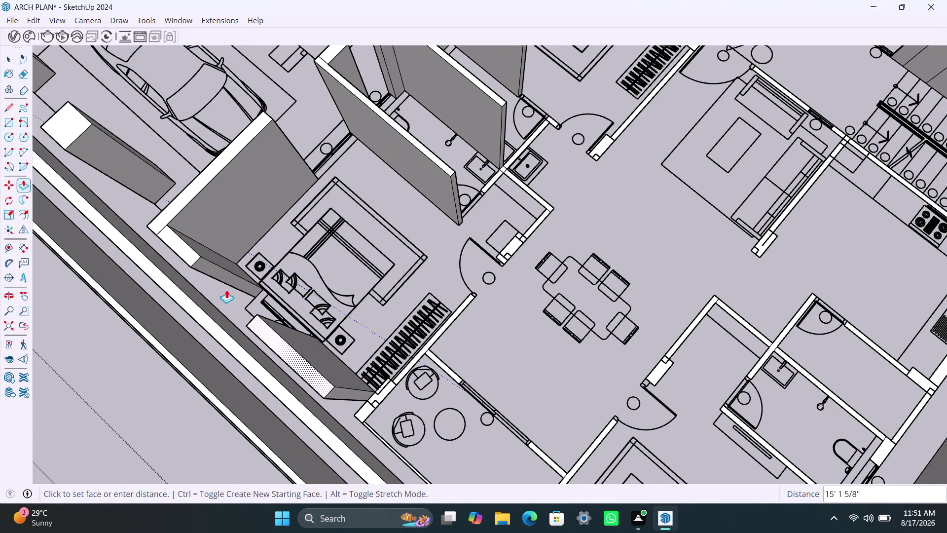
click(194, 249)
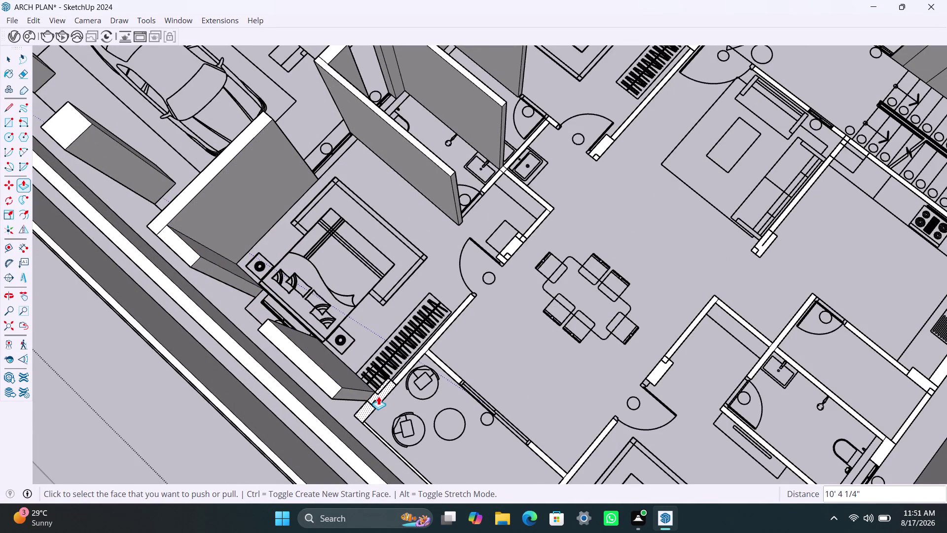
Raise the small piece, the wall beside the wardrobe and its adjoining face to 10' 4 1/4".
double_click(376, 396)
click(374, 393)
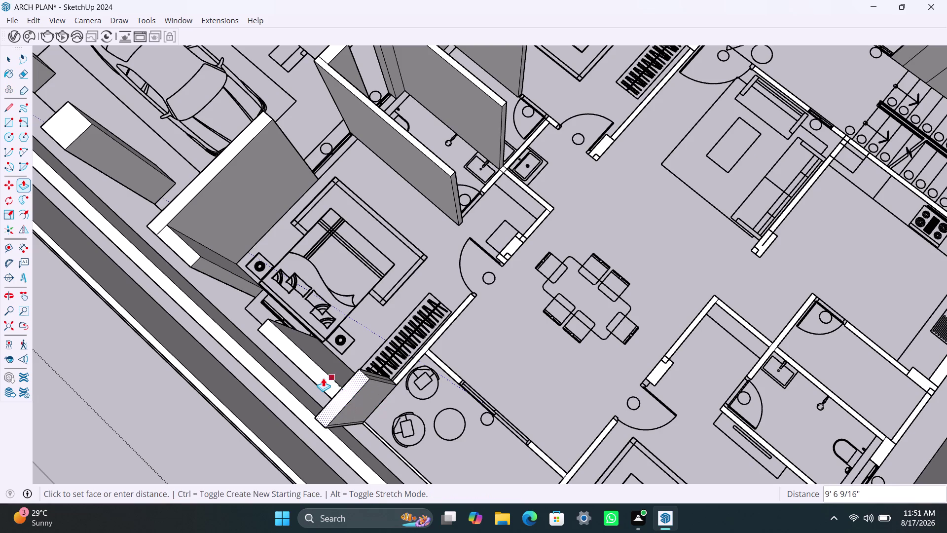
click(323, 378)
double_click(414, 359)
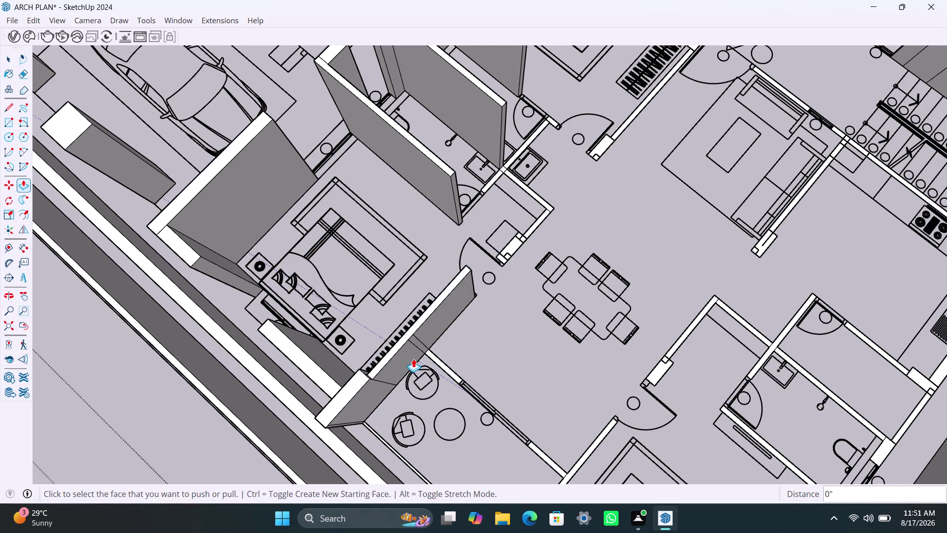
scroll(up, 3)
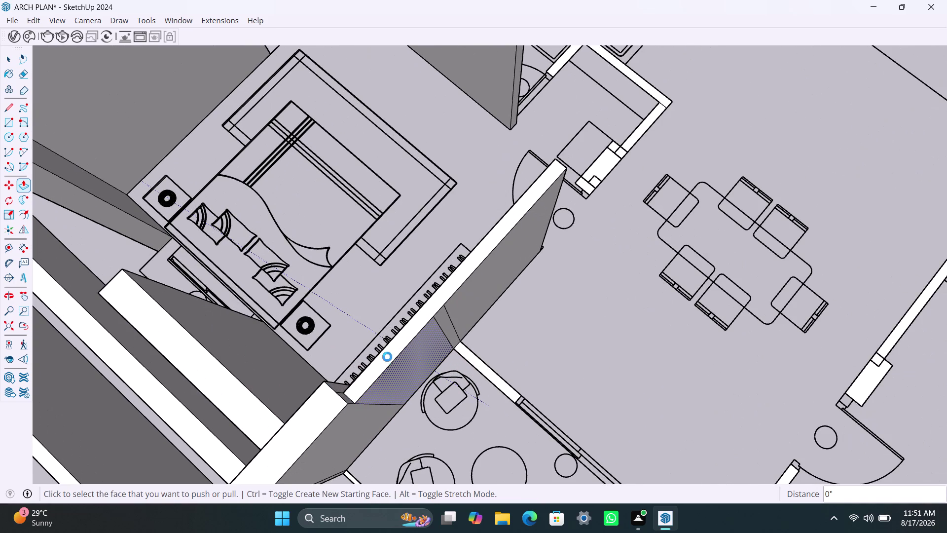
Raise the next low wall face, the short cross wall and another piece to 10' 4 1/4".
click(383, 358)
click(330, 413)
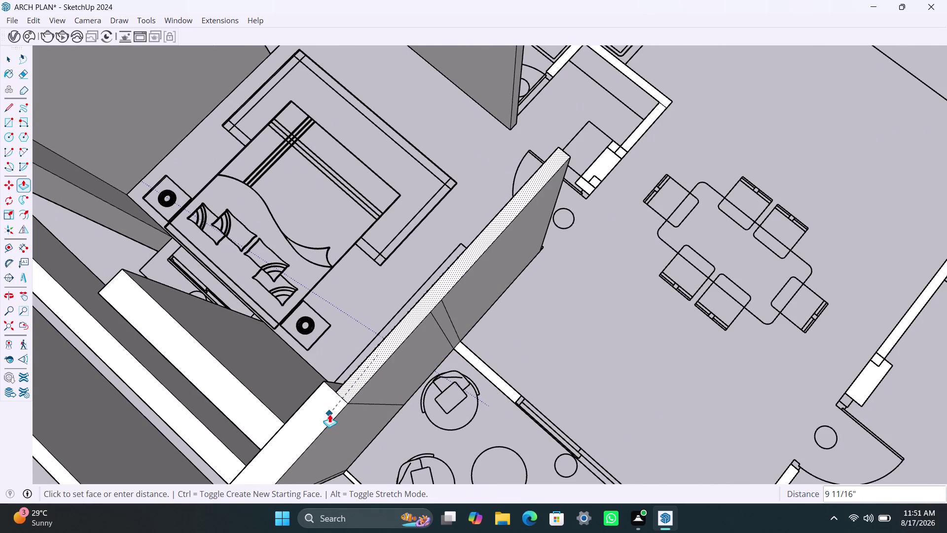
click(491, 376)
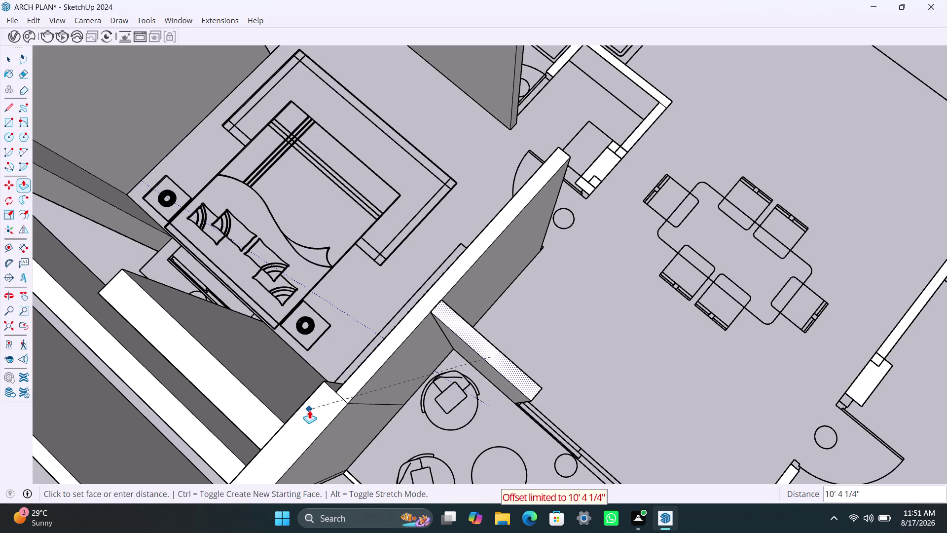
click(317, 410)
double_click(593, 166)
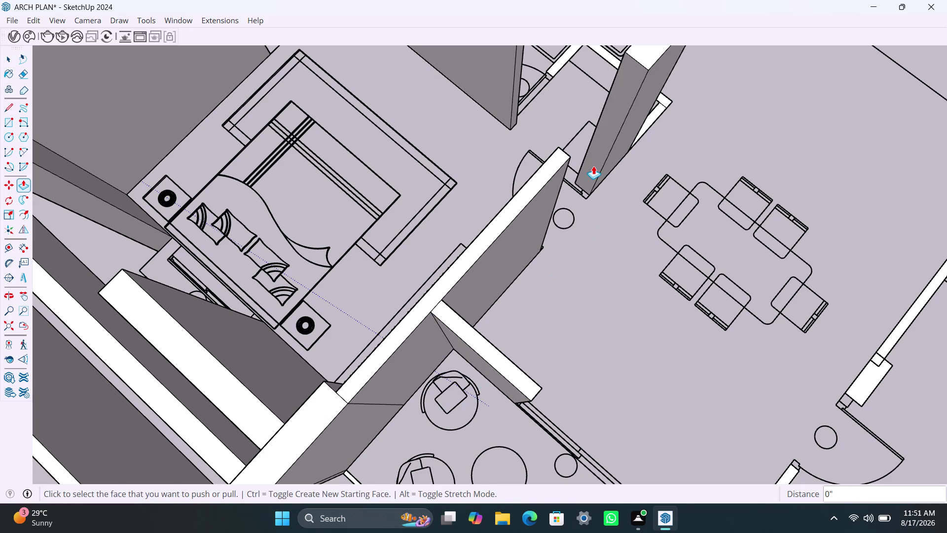
scroll(down, 3)
Raise the kitchen-side wall piece and the small gap piece by the sink to full height.
click(640, 144)
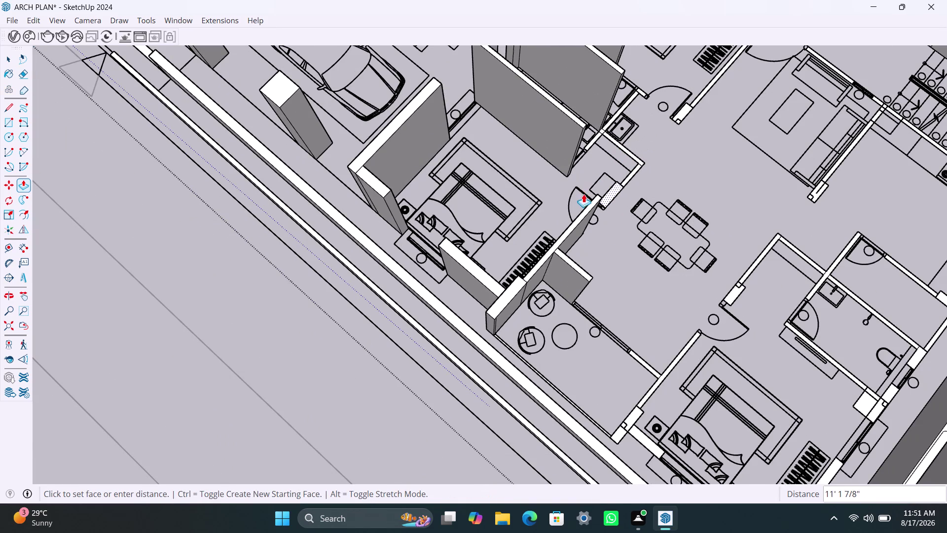
click(594, 197)
scroll(up, 3)
double_click(589, 149)
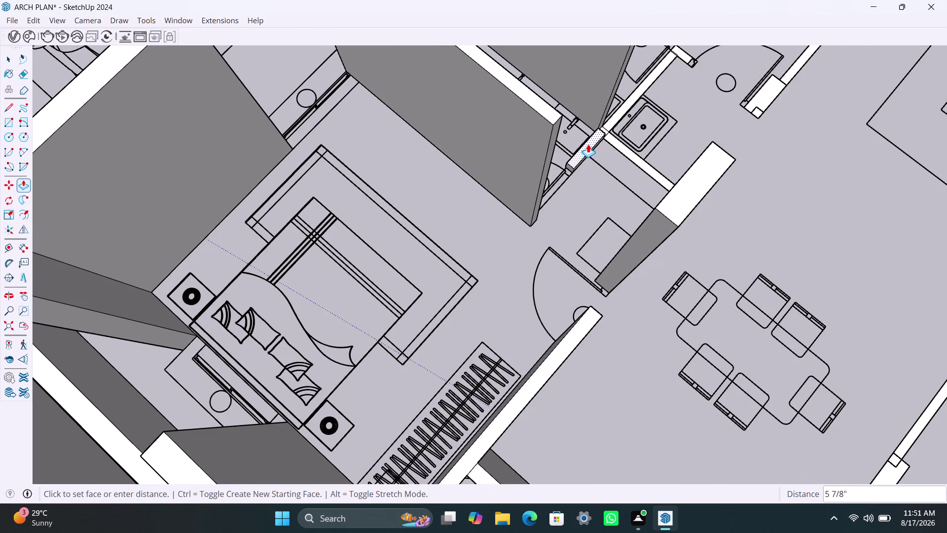
click(588, 144)
click(584, 146)
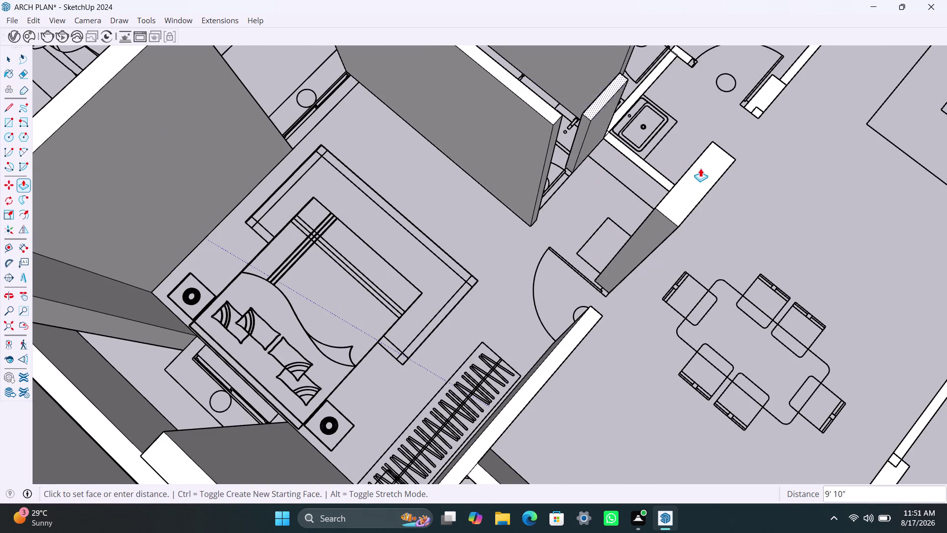
Pull the wall end near the dining area up to full wall height.
click(700, 172)
click(647, 164)
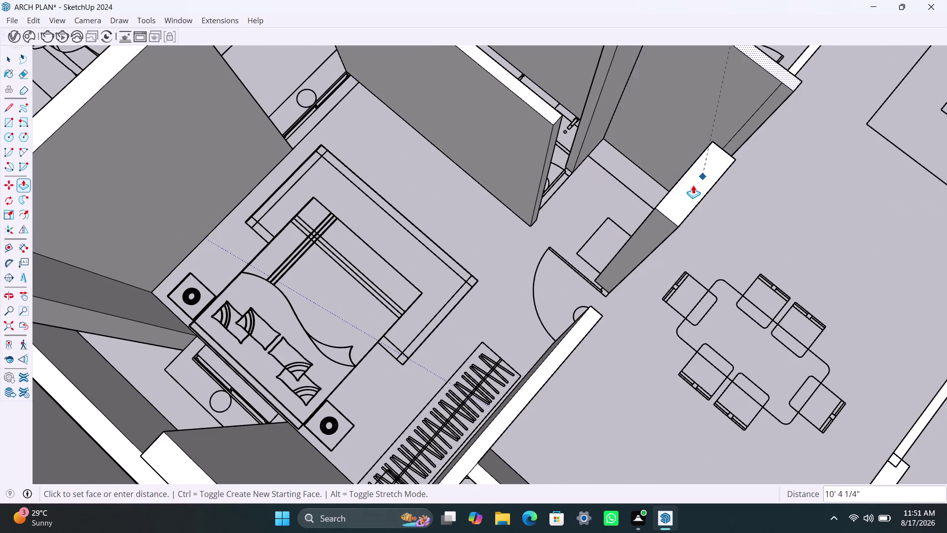
click(692, 185)
scroll(down, 3)
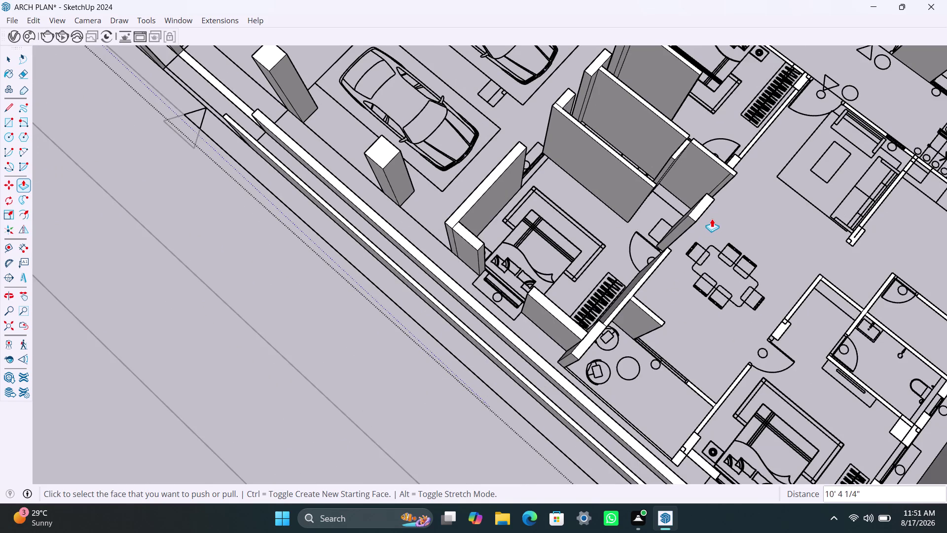
middle_drag(711, 219, 576, 251)
scroll(up, 3)
scroll(up, 3)
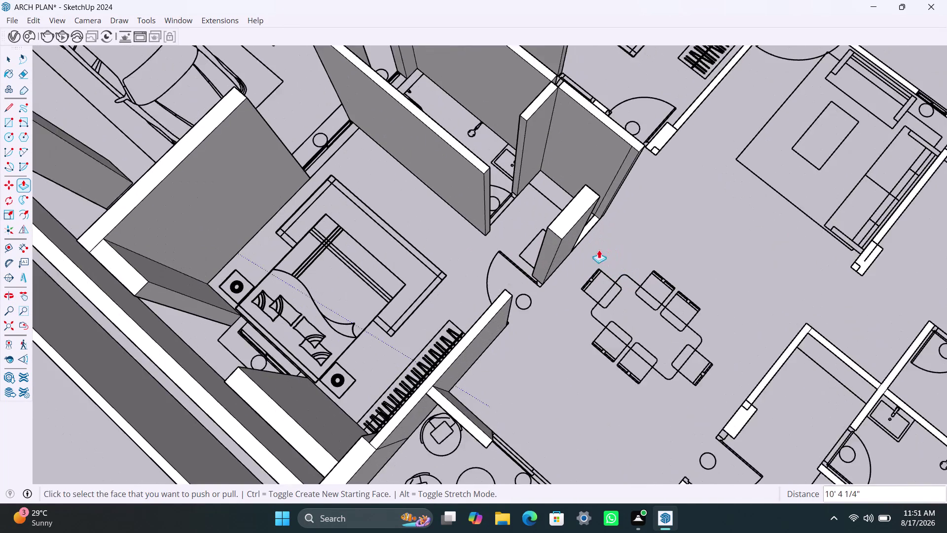
Extrude the short low wall beside the dining area to 10' 4 1/4".
click(585, 217)
click(635, 122)
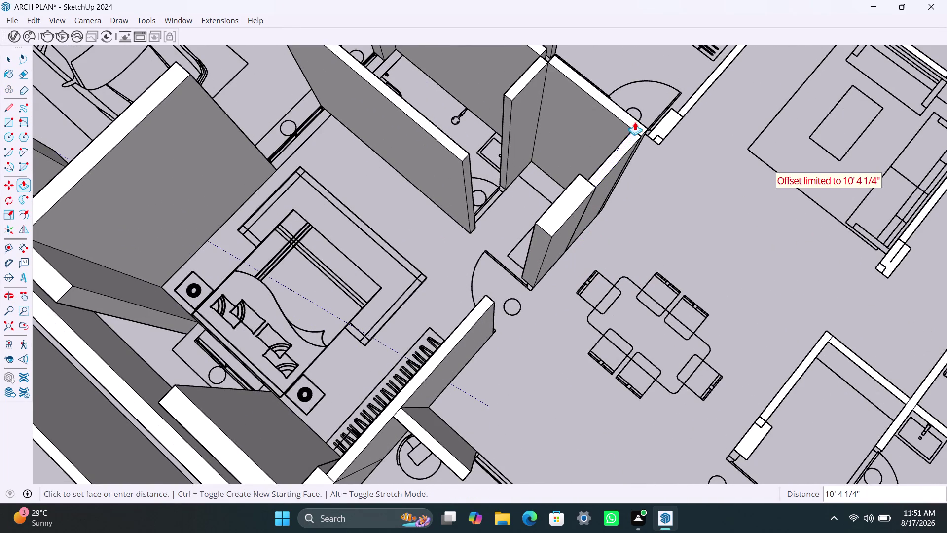
click(601, 169)
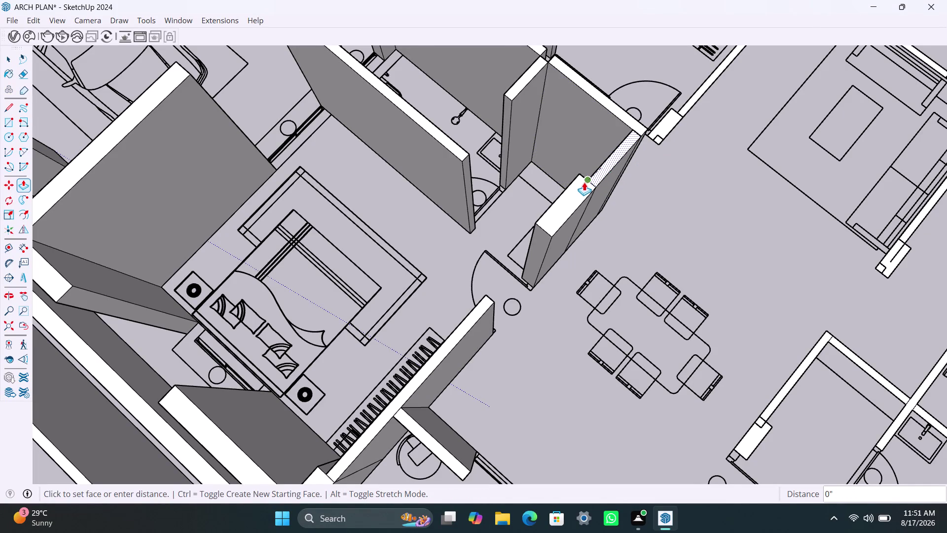
click(584, 182)
scroll(down, 3)
middle_drag(632, 233, 491, 310)
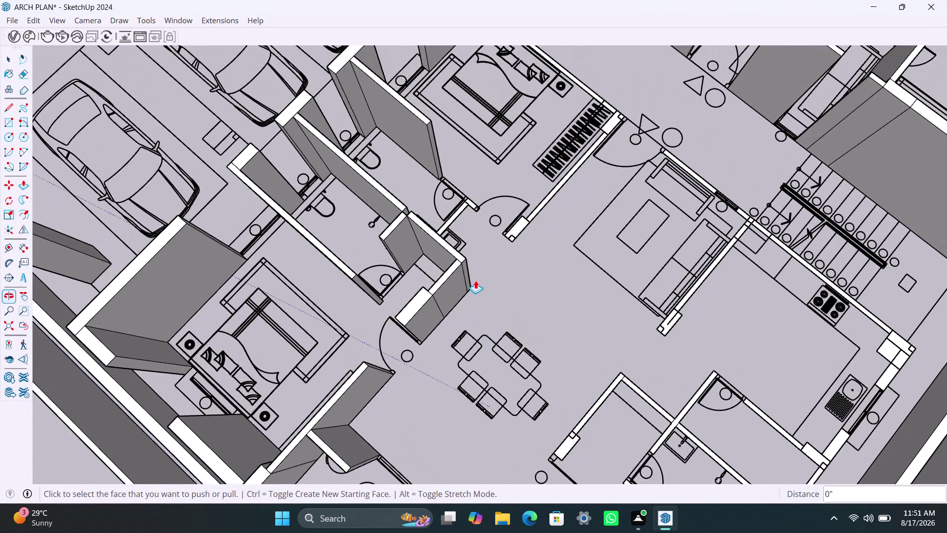
scroll(up, 3)
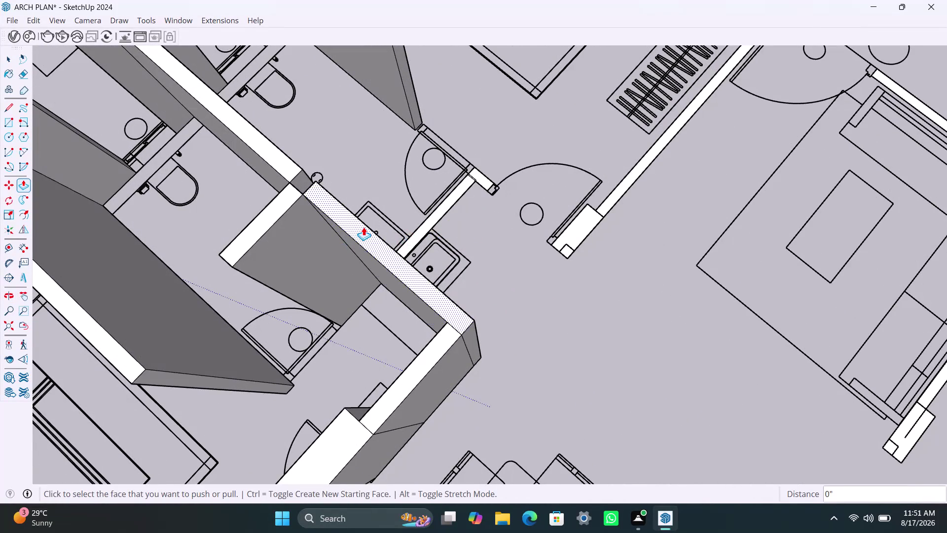
Snap the long kitchen wall to the existing wall's endpoint and fill the neighbouring gap.
click(363, 227)
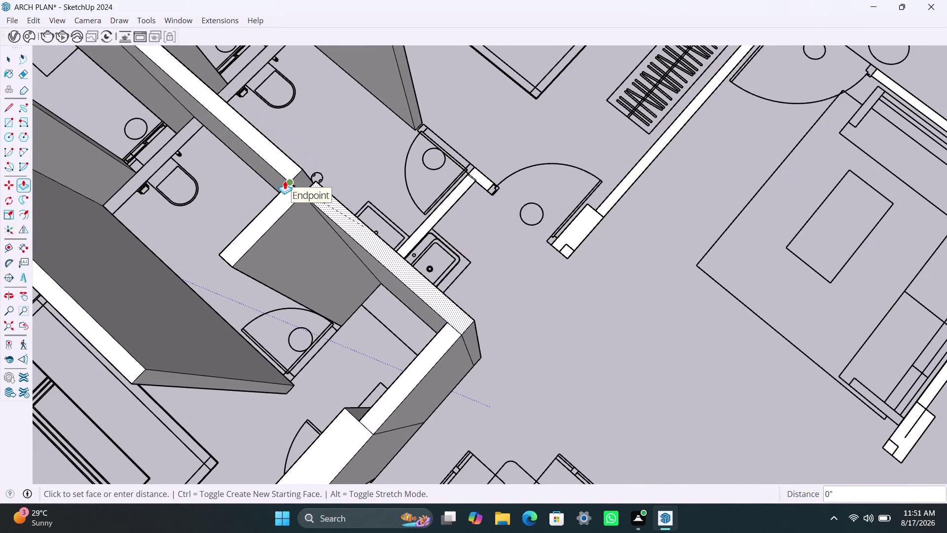
click(284, 181)
middle_drag(374, 229, 307, 358)
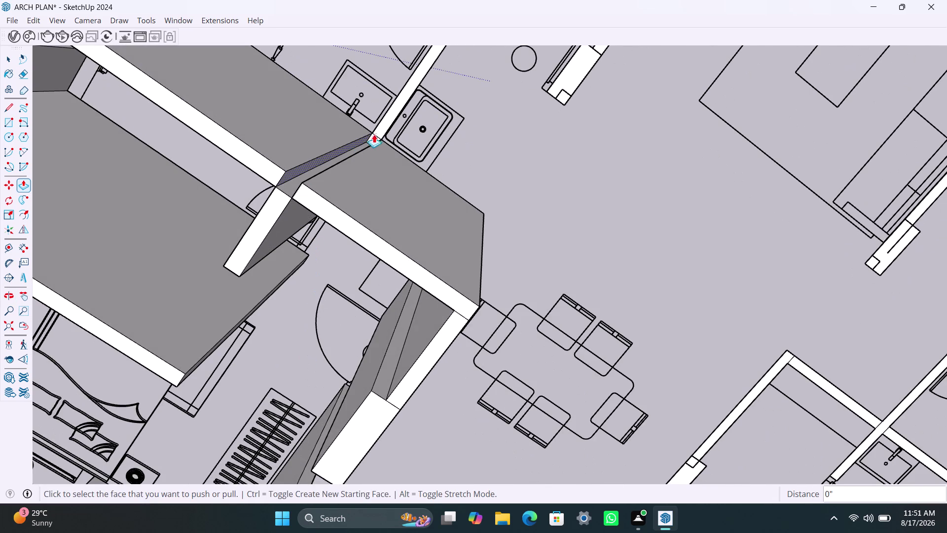
click(374, 138)
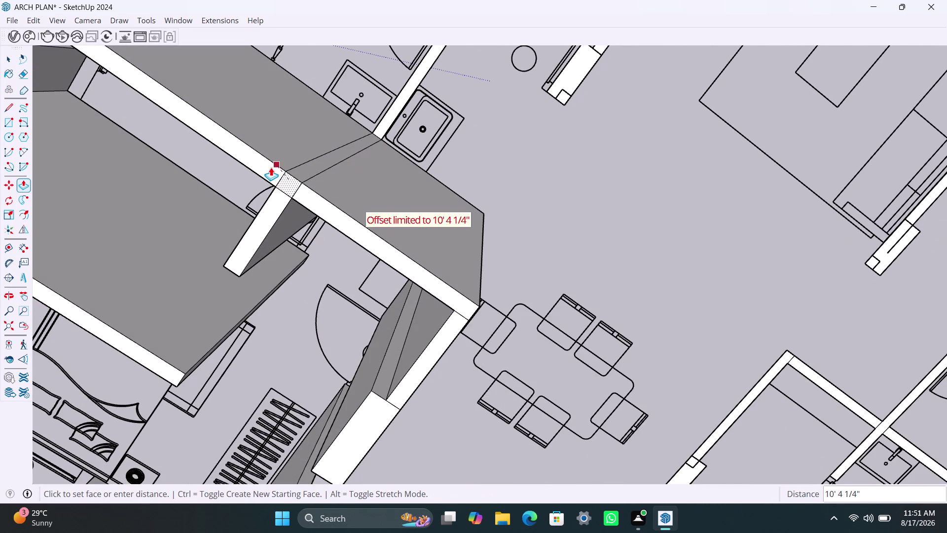
click(271, 167)
click(392, 113)
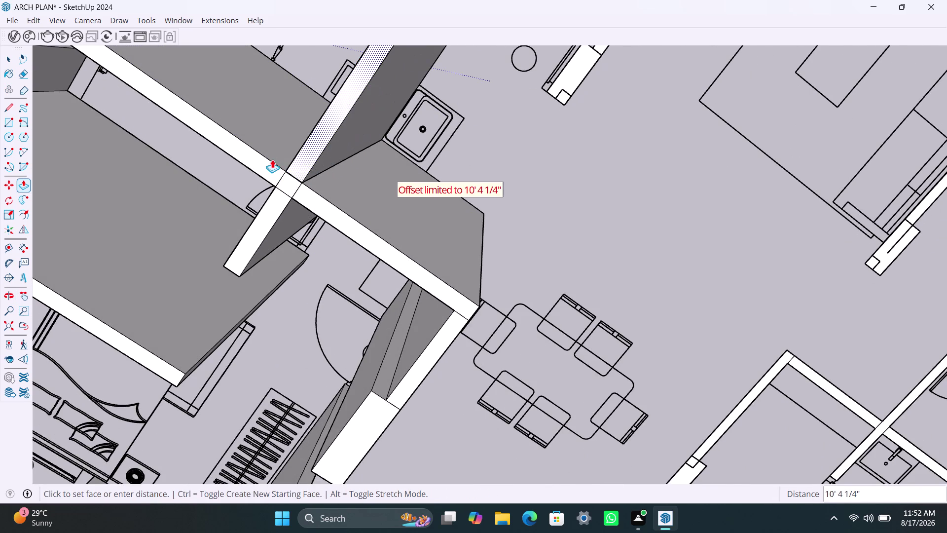
click(272, 159)
Raise the wall end by the bathroom door to full height.
scroll(down, 3)
scroll(up, 3)
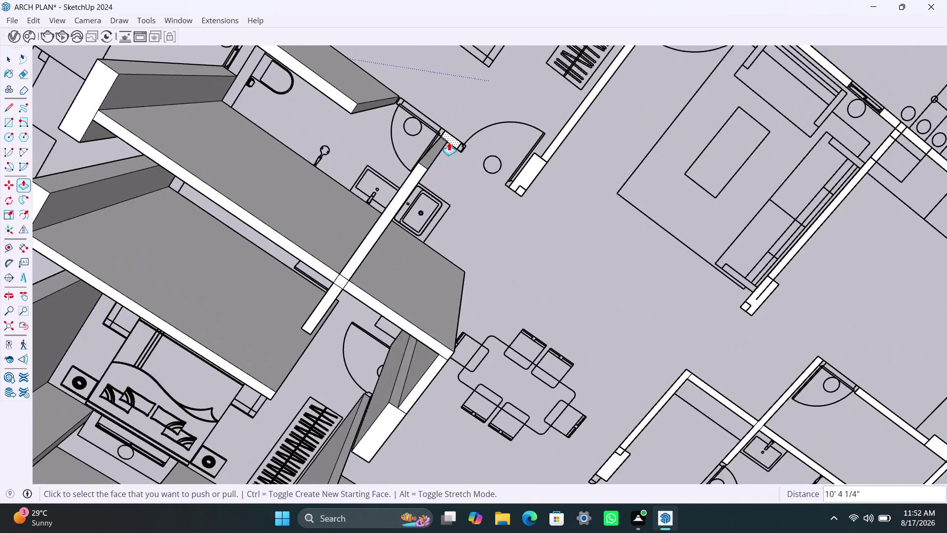
scroll(up, 3)
click(461, 141)
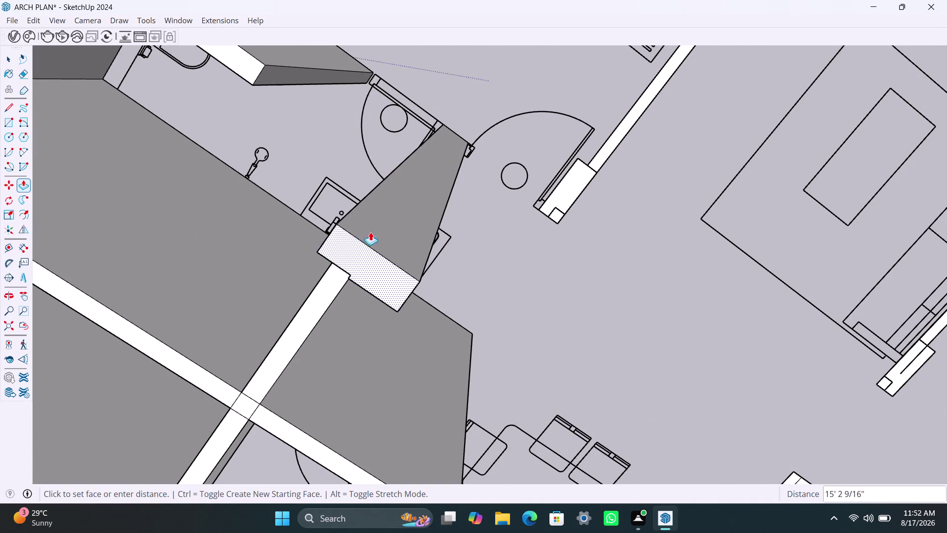
click(256, 69)
scroll(down, 3)
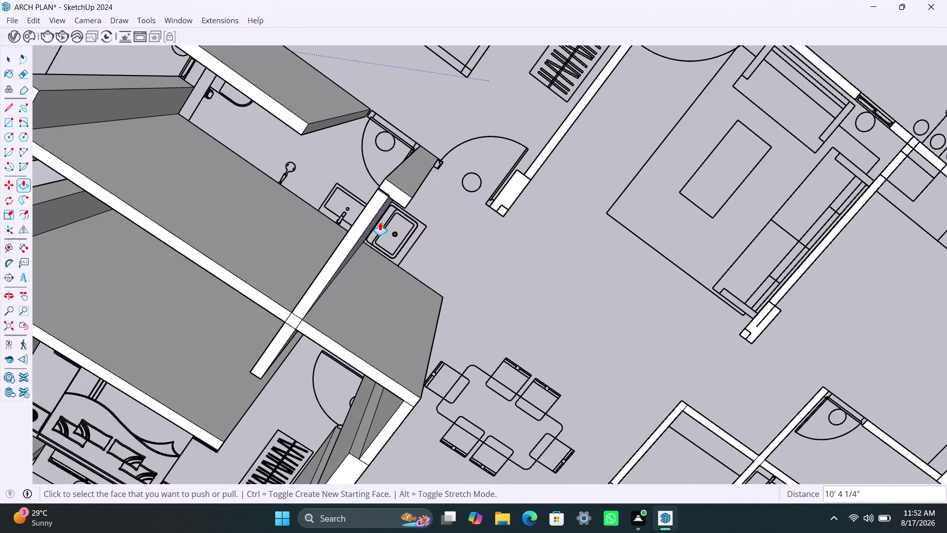
scroll(up, 3)
Start raising the wall piece near the sink at the kitchen corner.
click(389, 176)
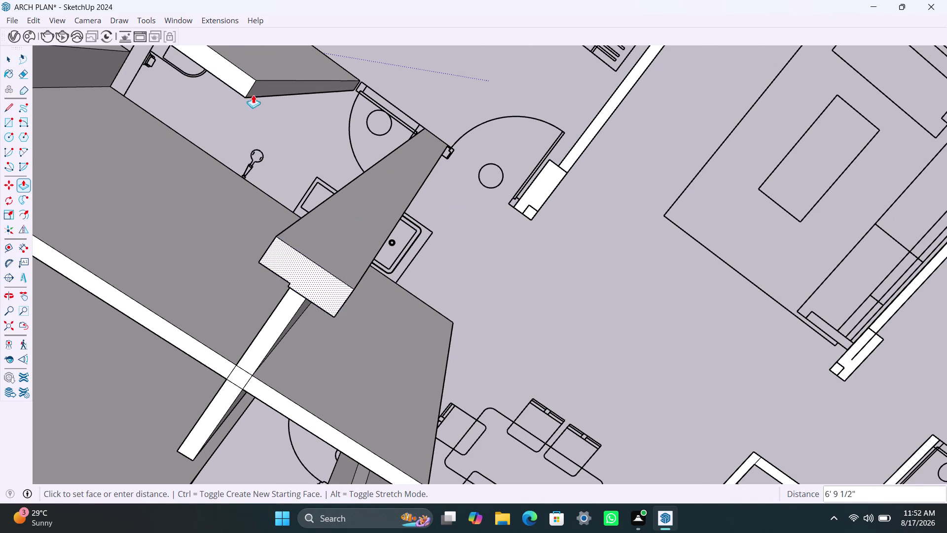
click(247, 77)
scroll(up, 3)
middle_drag(457, 220, 368, 221)
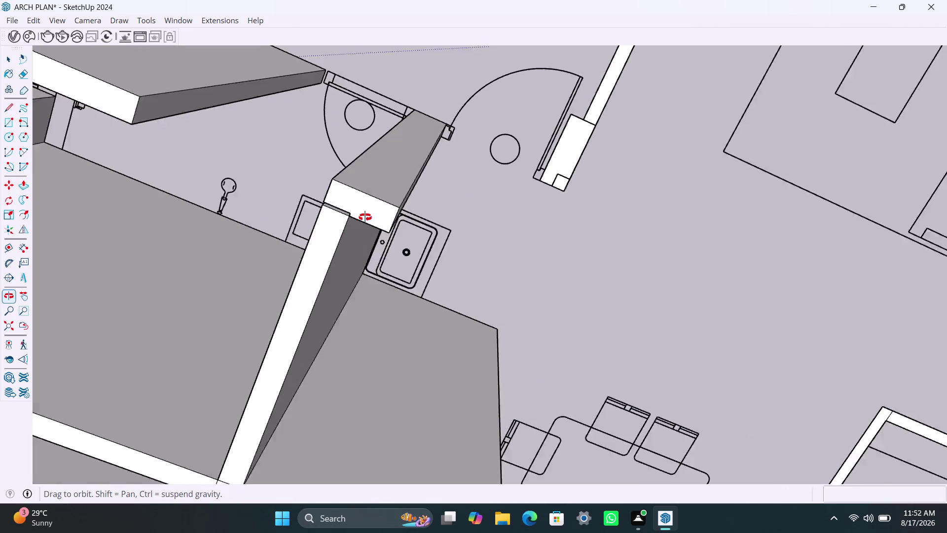
middle_drag(368, 220, 401, 188)
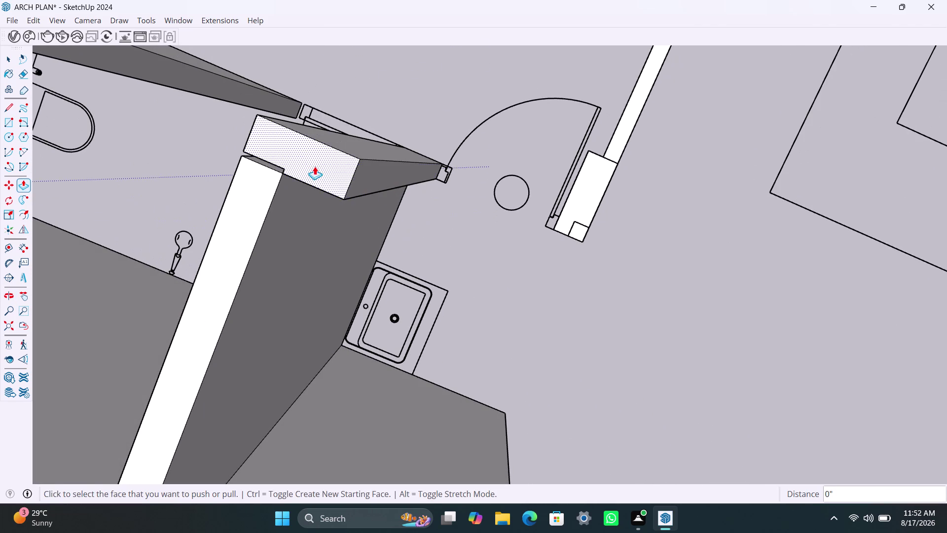
scroll(down, 3)
middle_drag(298, 221, 539, 199)
scroll(up, 3)
Pull the wall-end gap piece near the sink up to full height.
click(540, 172)
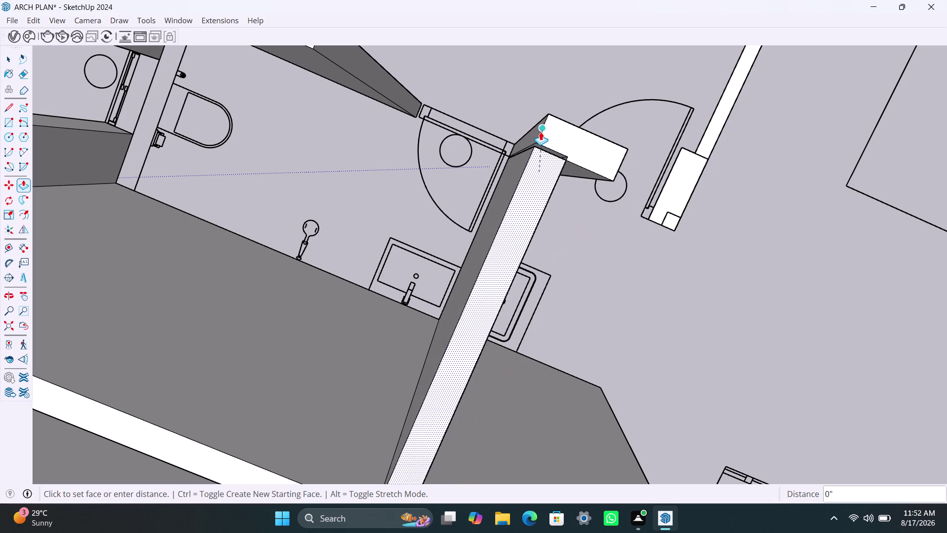
click(548, 133)
click(570, 155)
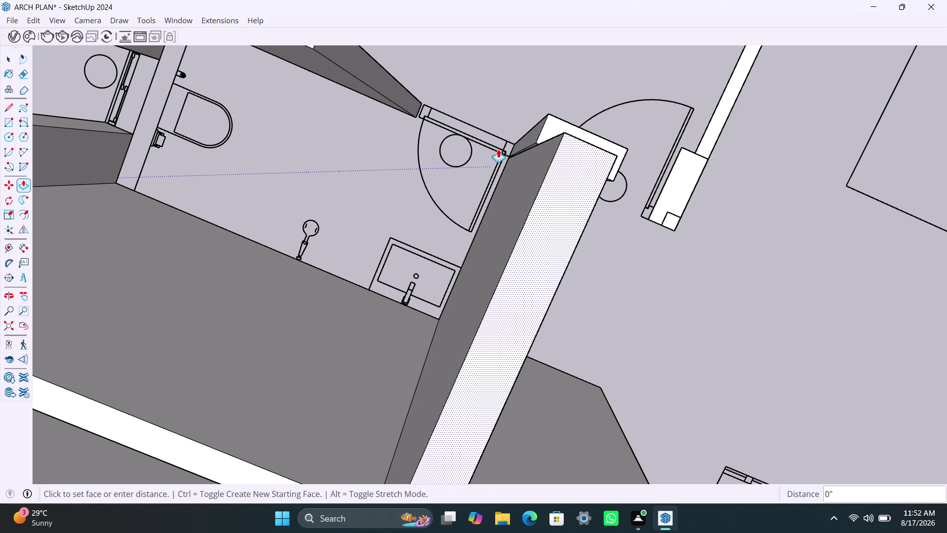
click(543, 129)
click(584, 148)
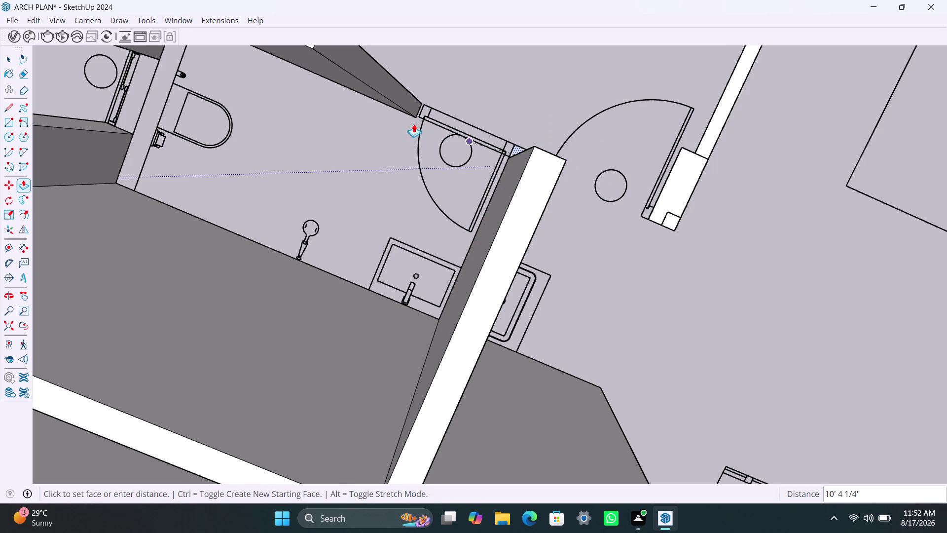
click(316, 55)
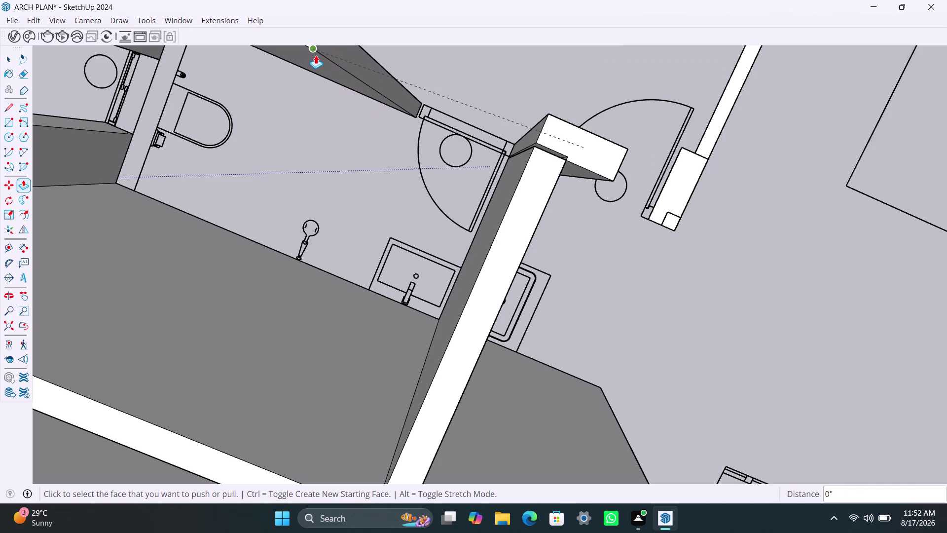
scroll(down, 3)
Push the thin wall-end sliver face twice, about 3/8", to meet the neighbouring wall.
middle_drag(598, 223, 491, 128)
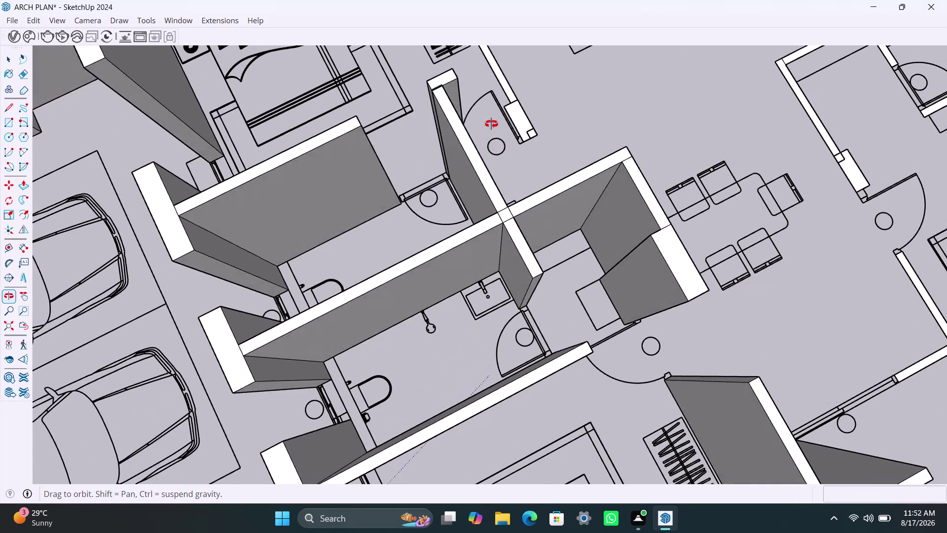
middle_drag(490, 129, 505, 54)
scroll(down, 3)
middle_drag(519, 136, 617, 287)
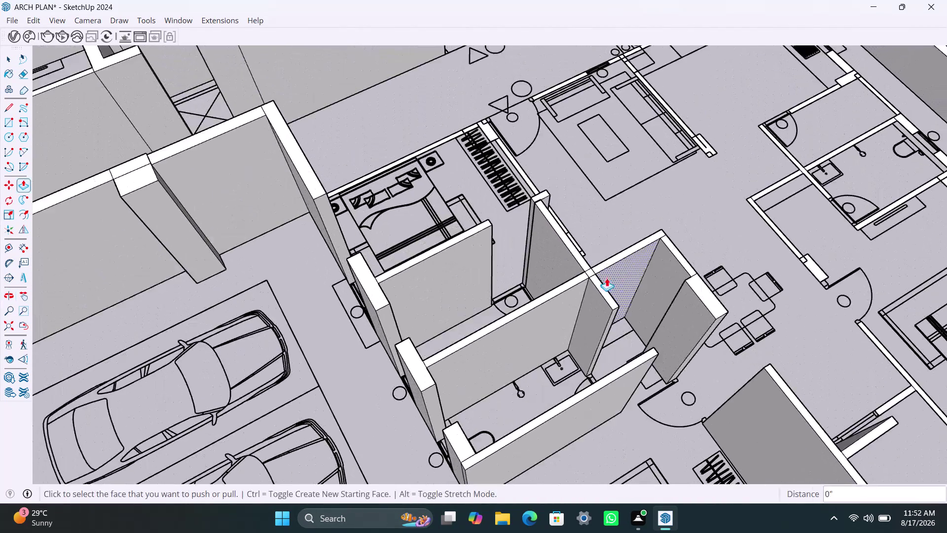
scroll(up, 3)
scroll(up, 3)
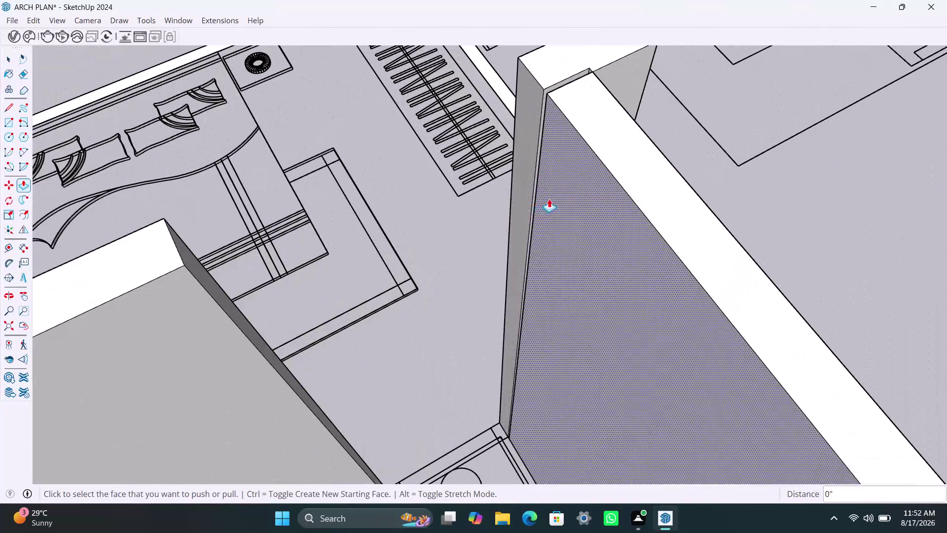
click(576, 172)
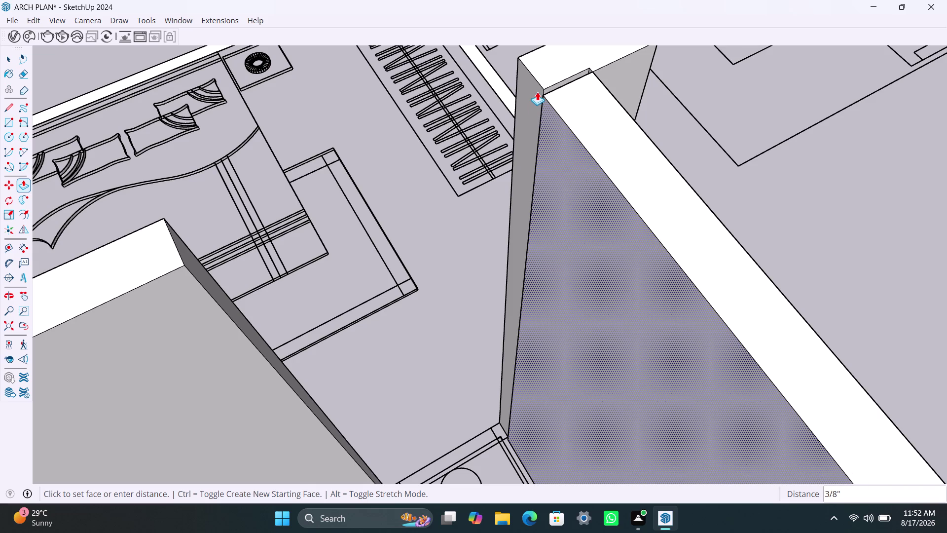
click(539, 92)
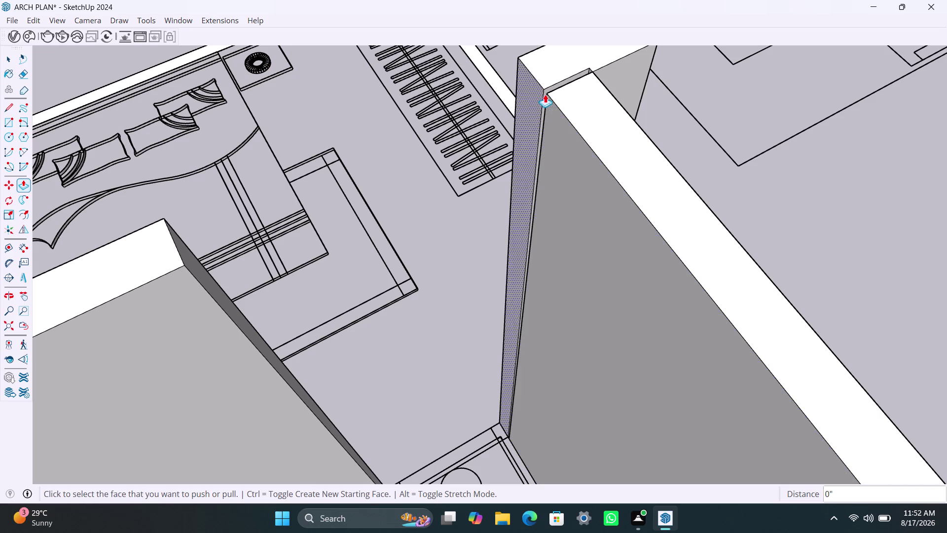
click(549, 117)
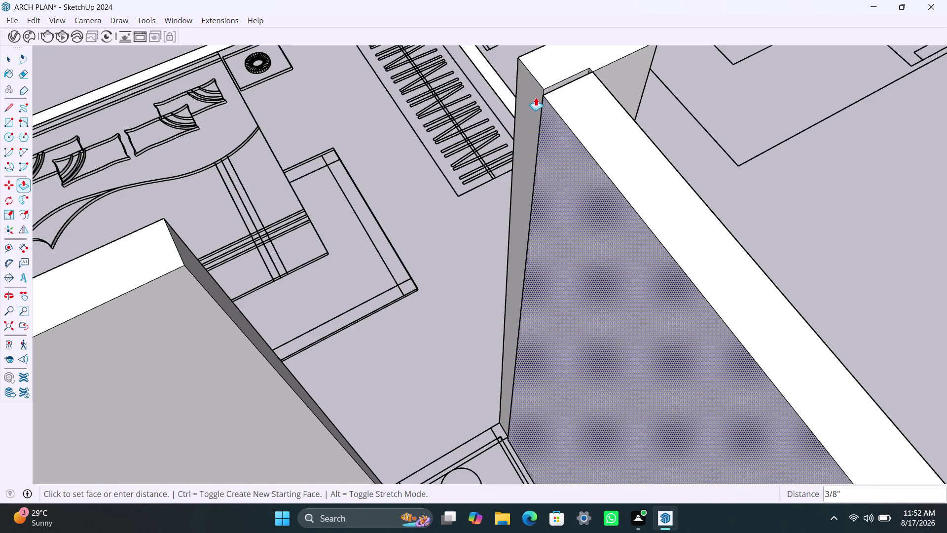
click(529, 75)
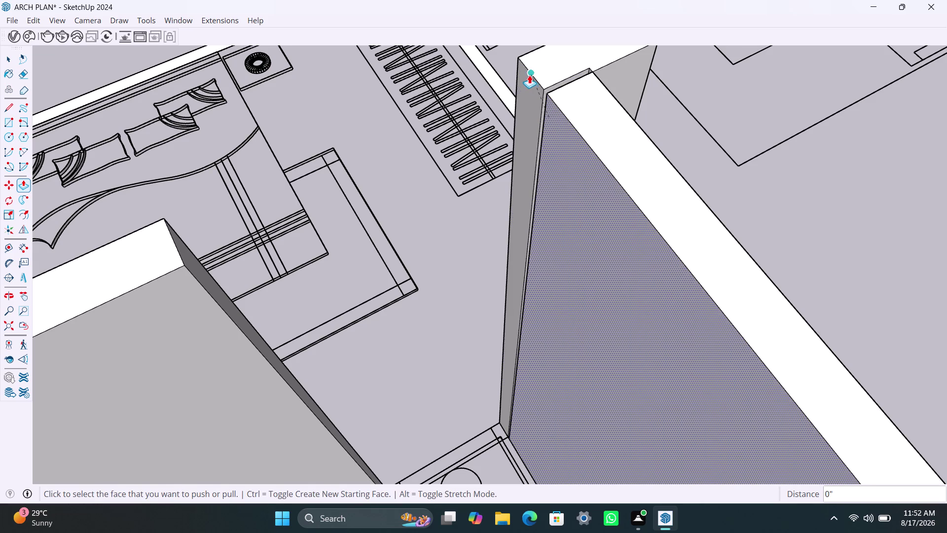
Orbit and zoom the view toward the next wall junction.
scroll(up, 3)
scroll(up, 3)
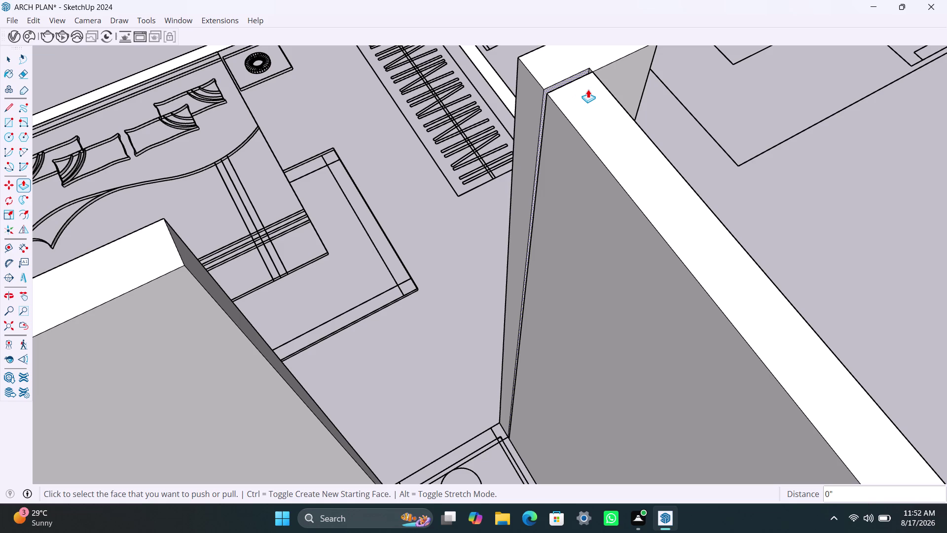
scroll(down, 3)
middle_drag(605, 163, 580, 286)
scroll(up, 3)
scroll(up, 3)
middle_drag(558, 210, 690, 254)
middle_drag(690, 254, 789, 268)
Undo a stray push on the narrow face at the next wall junction.
scroll(down, 3)
middle_drag(519, 250, 675, 248)
middle_drag(675, 248, 638, 248)
scroll(up, 3)
click(454, 252)
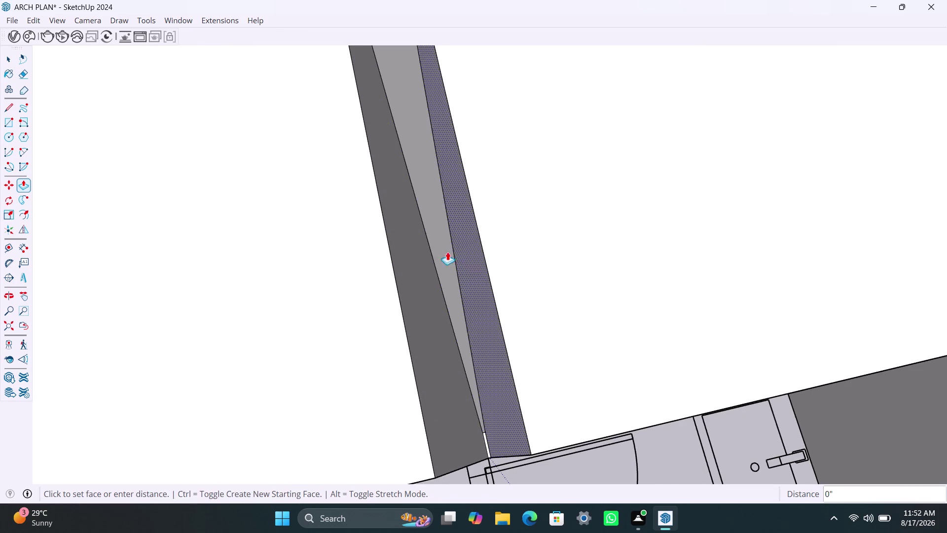
click(417, 287)
scroll(down, 3)
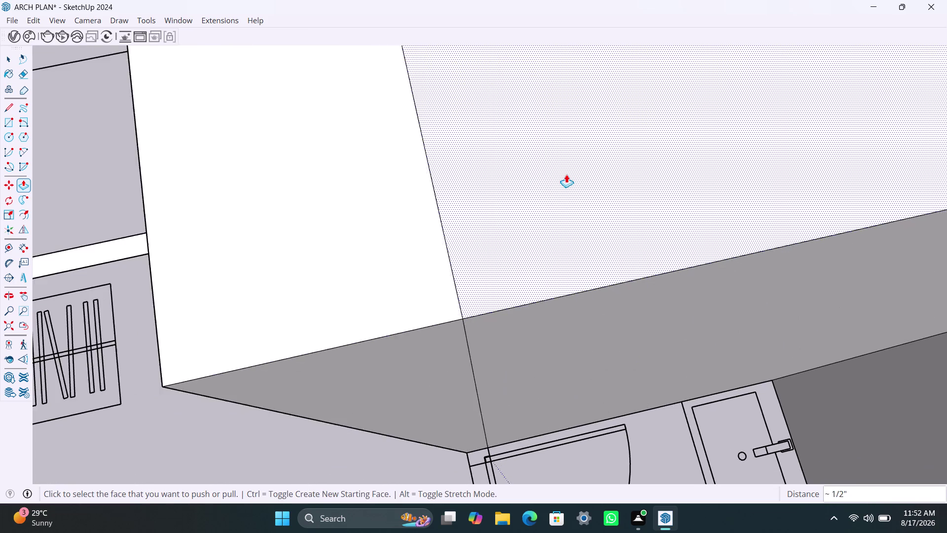
scroll(down, 3)
scroll(down, 3)
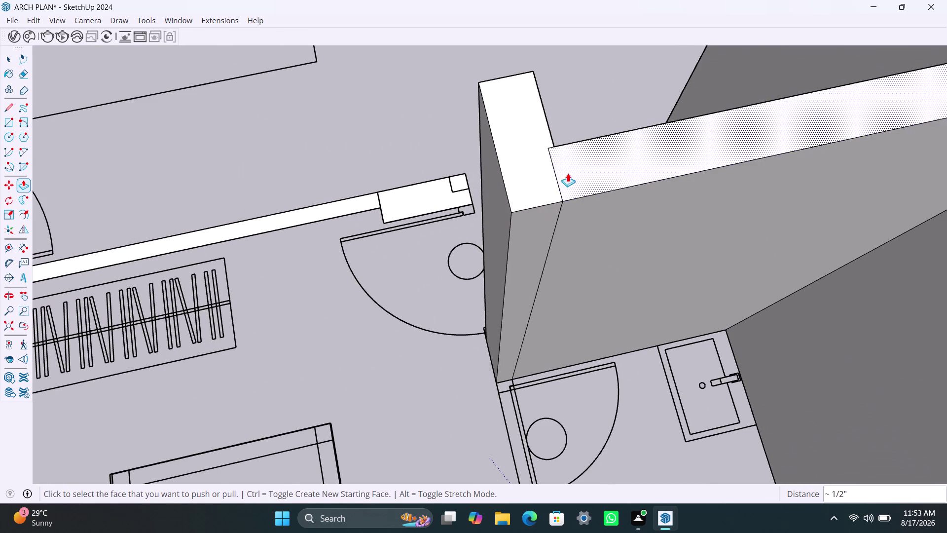
key(ctrl+z)
Push the gap face between the wall tops about half an inch toward the adjoining wall.
scroll(up, 3)
middle_drag(552, 212, 522, 216)
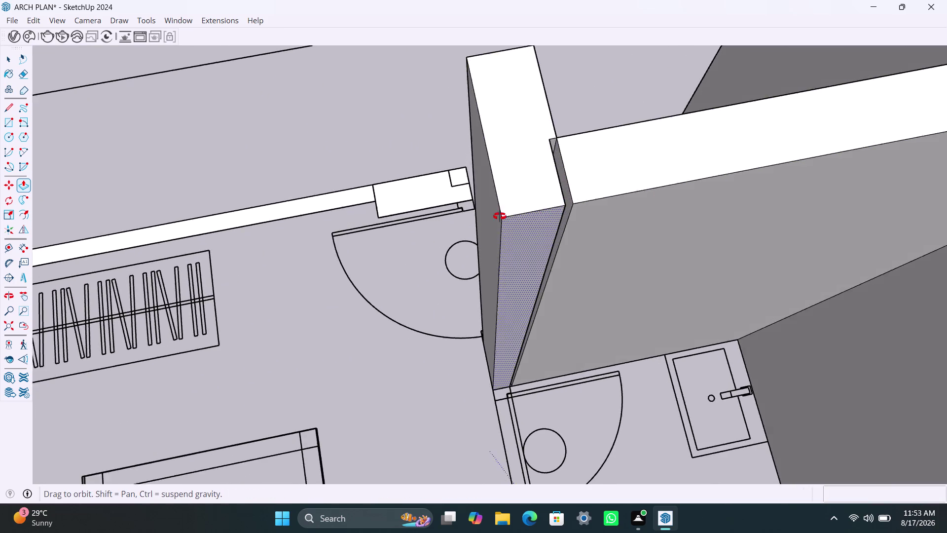
middle_drag(522, 216, 422, 195)
scroll(up, 3)
middle_drag(595, 220, 479, 198)
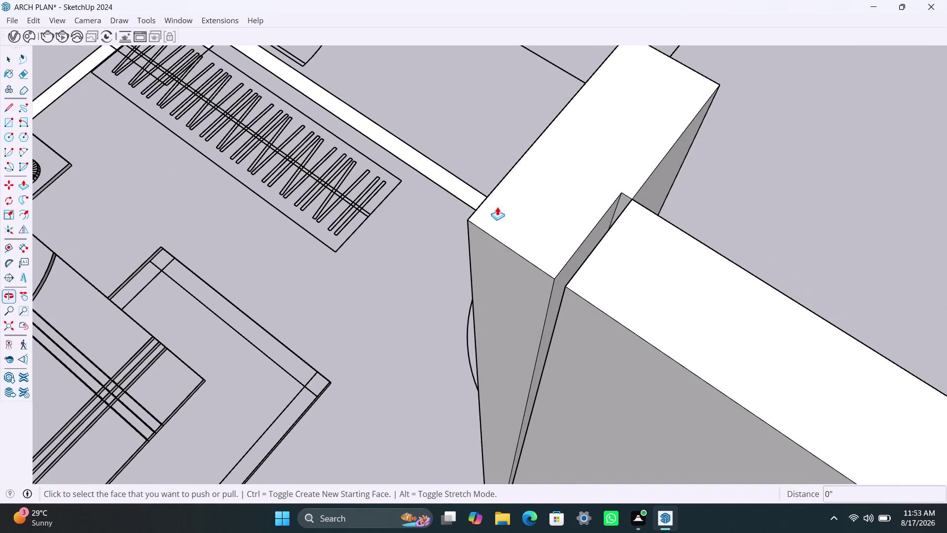
click(579, 254)
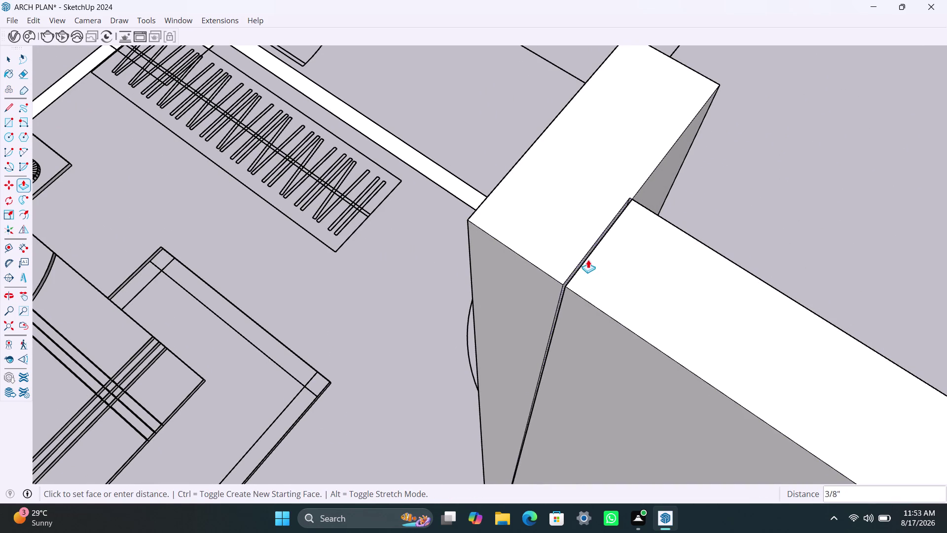
scroll(up, 3)
scroll(up, 3)
scroll(up, 3)
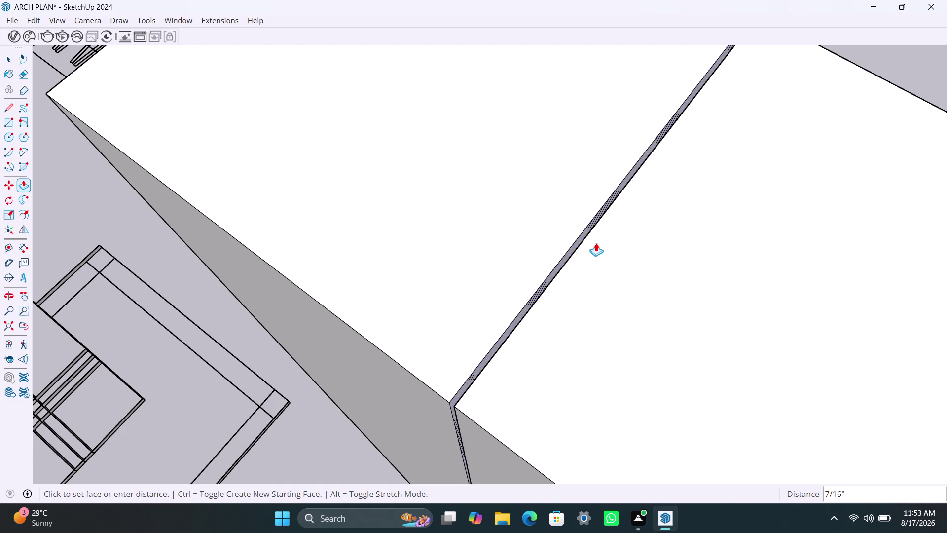
scroll(up, 3)
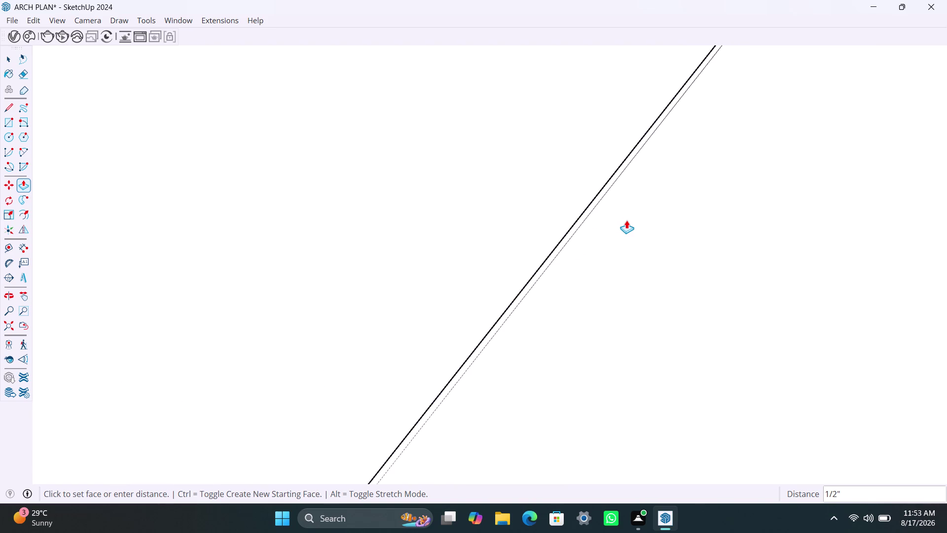
Complete the half-inch push and erase the two leftover seam edges.
click(627, 220)
key(space)
click(584, 220)
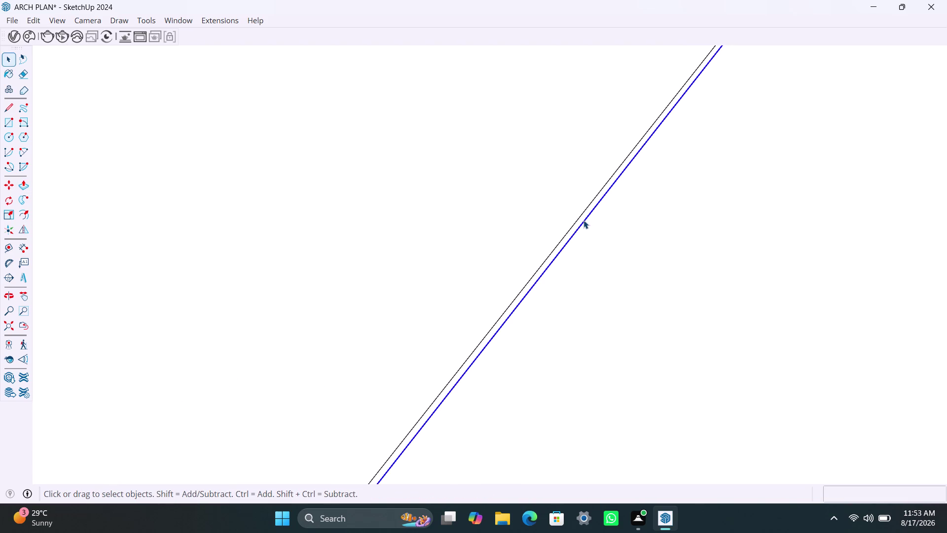
key(Delete)
click(571, 229)
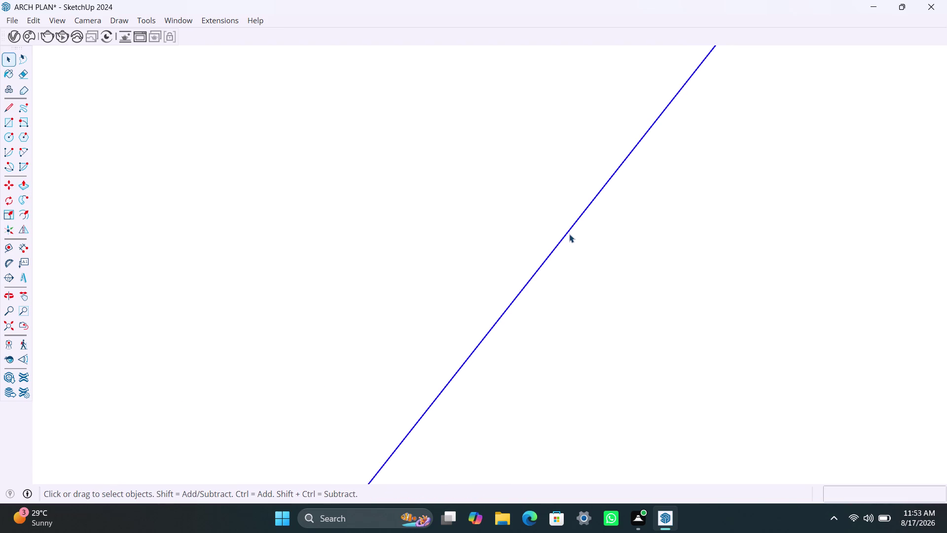
key(Delete)
Zoom in and out to inspect the flush joint between the bathroom walls.
scroll(down, 3)
scroll(down, 3)
scroll(down, 3)
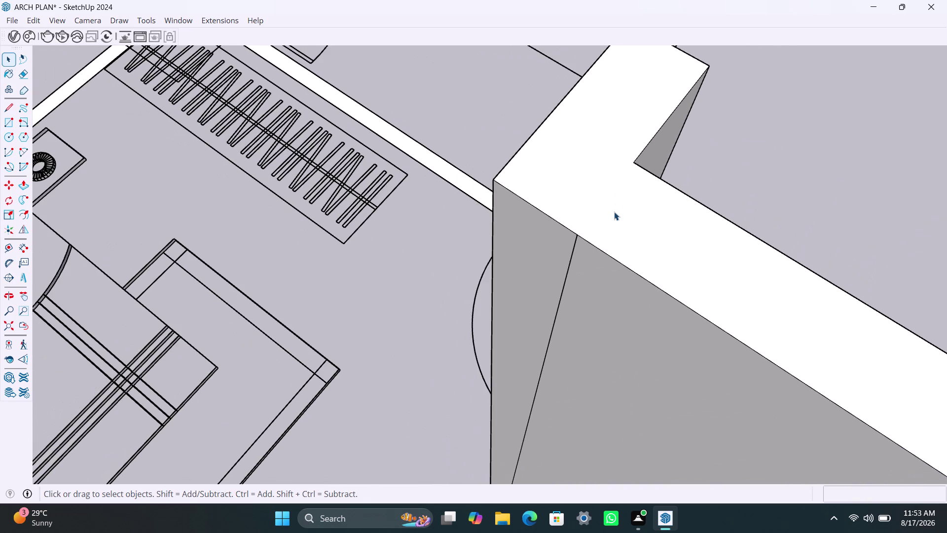
scroll(up, 3)
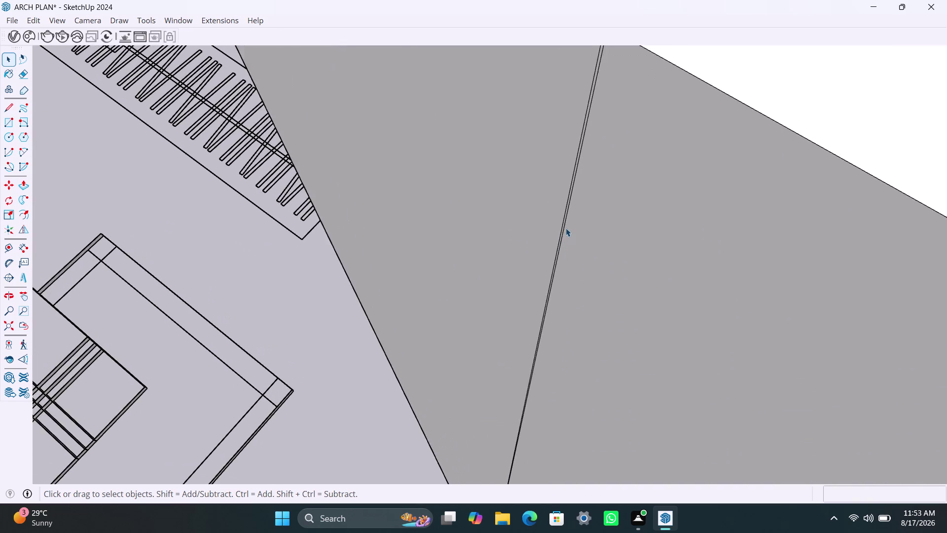
scroll(up, 3)
scroll(down, 3)
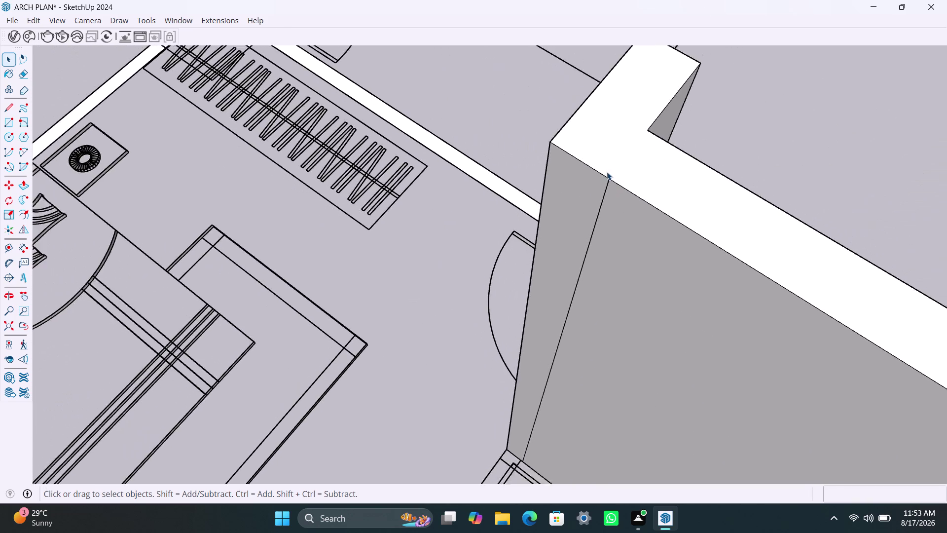
scroll(down, 3)
scroll(down, 3)
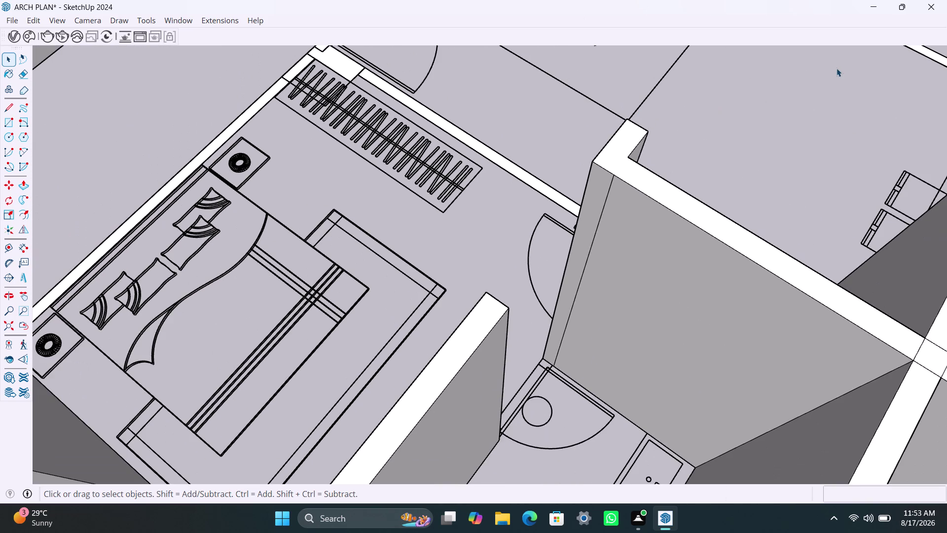
scroll(down, 3)
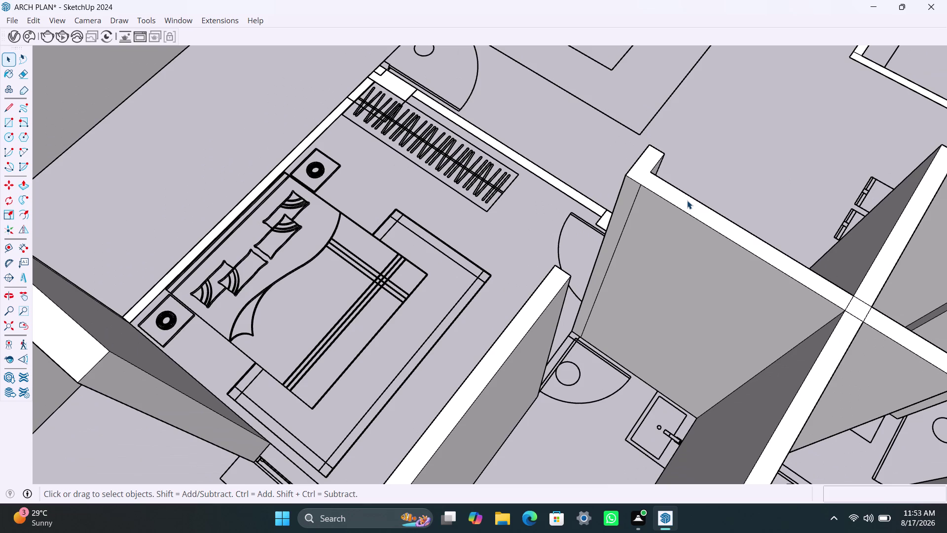